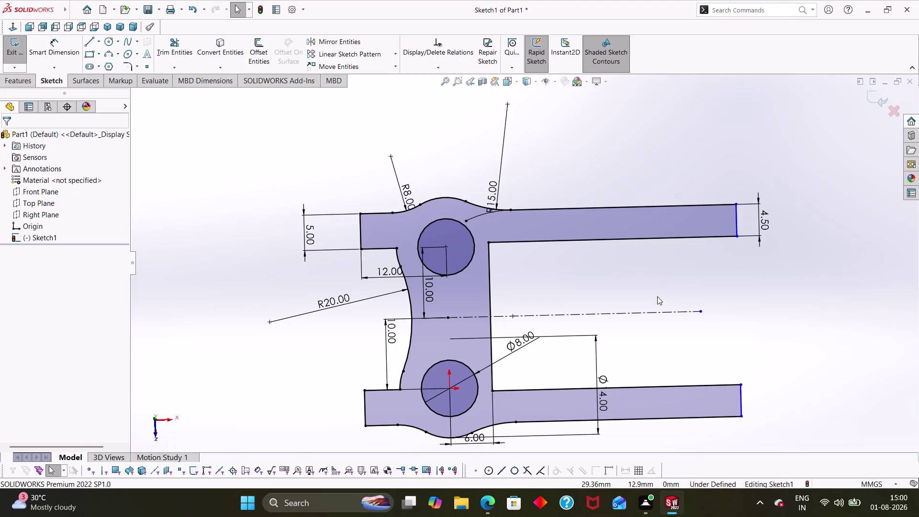
Delete the upper and lower R15 blending arcs, including the upper arc's dimension.
click(500, 210)
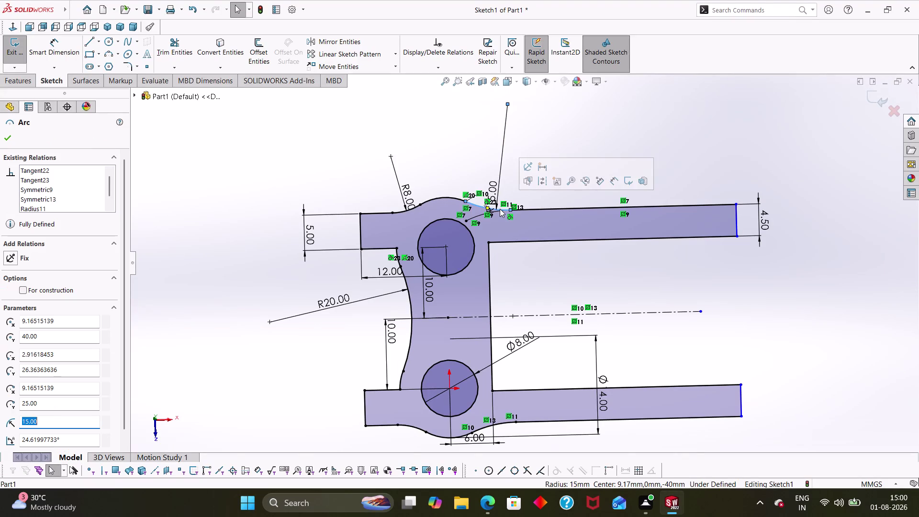
key(Delete)
click(399, 242)
click(404, 251)
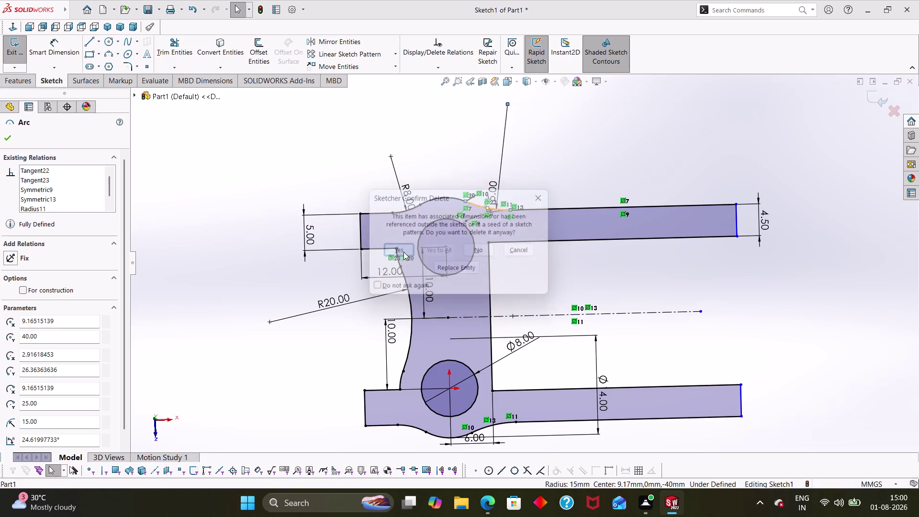
click(493, 423)
key(Delete)
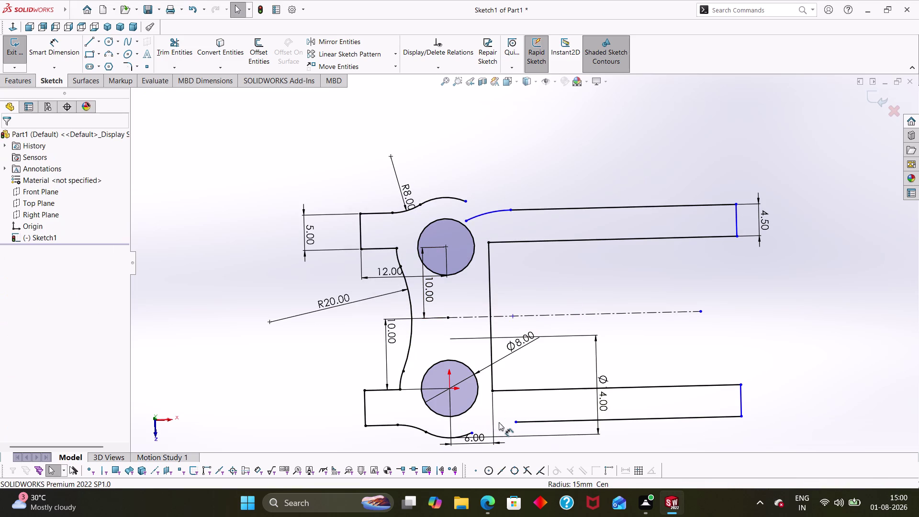
click(478, 216)
key(Delete)
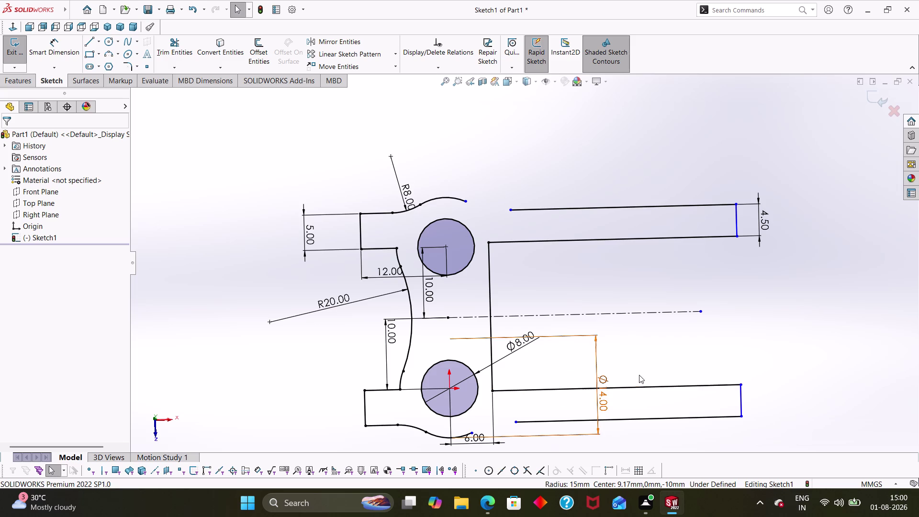
Dimension the arms' inner edges 16.00 apart and delete the conflicting 4.50 dimension.
right_drag(732, 373, 733, 271)
click(701, 384)
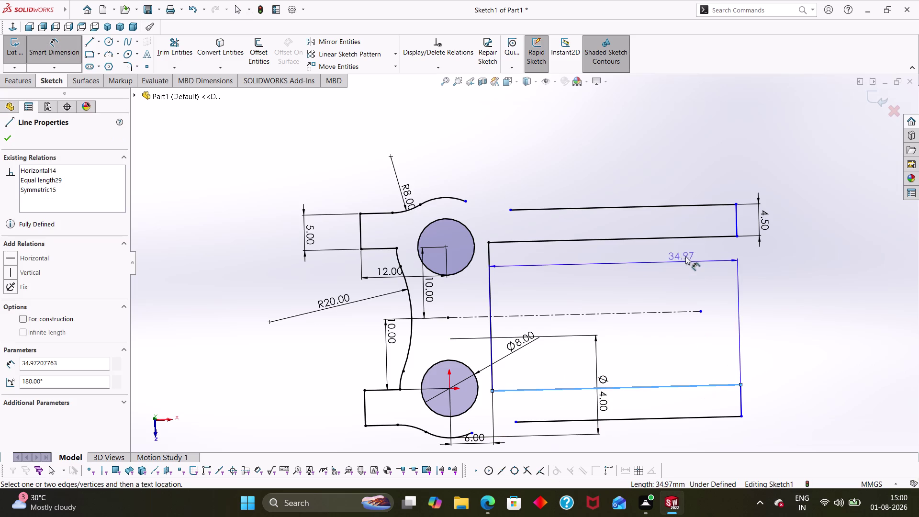
click(686, 236)
click(762, 301)
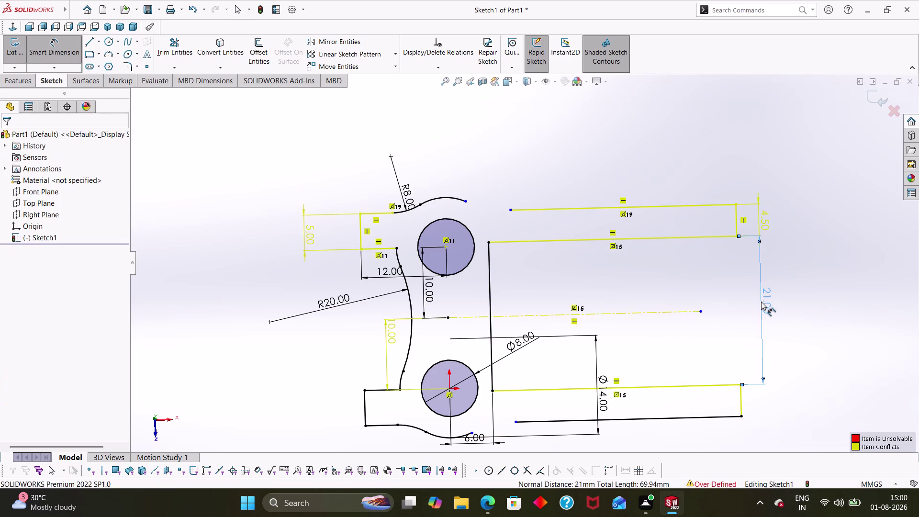
click(758, 219)
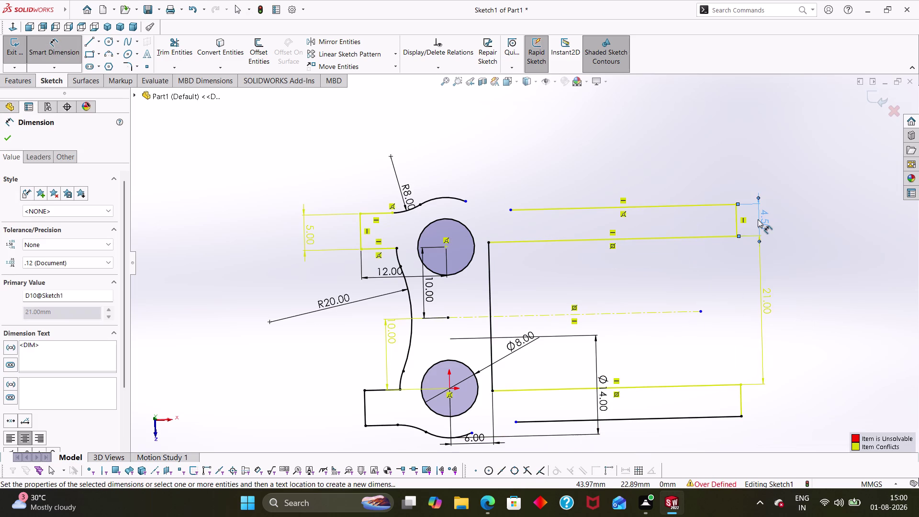
key(Delete)
double_click(768, 293)
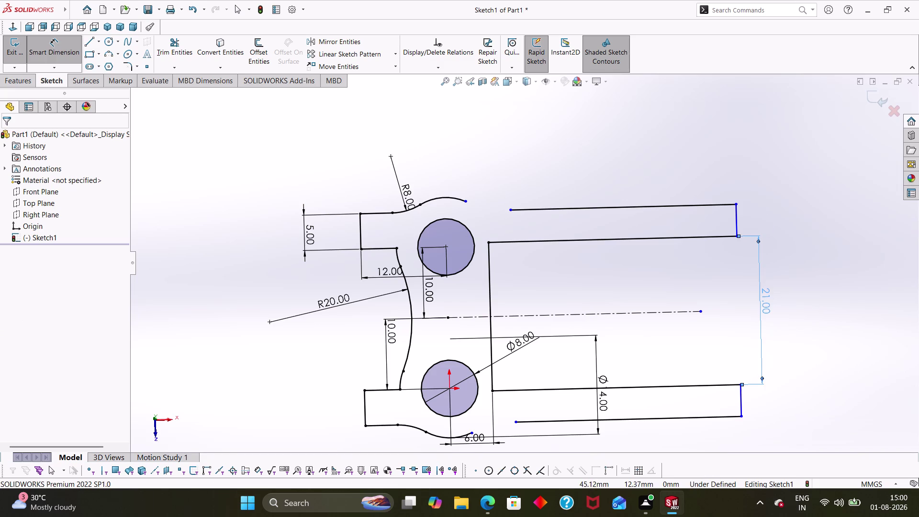
text(16)
key(Return)
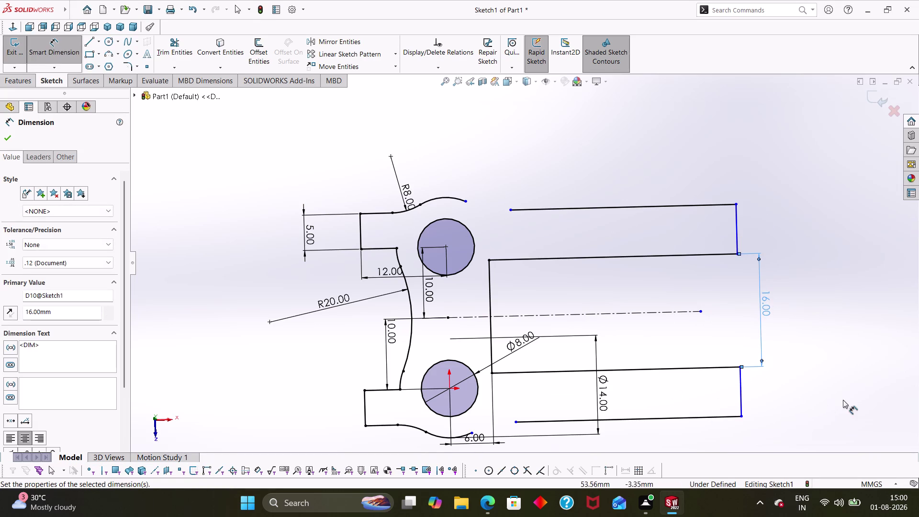
End dimensioning and select the upper arm's top edge.
click(850, 391)
drag(722, 204, 723, 217)
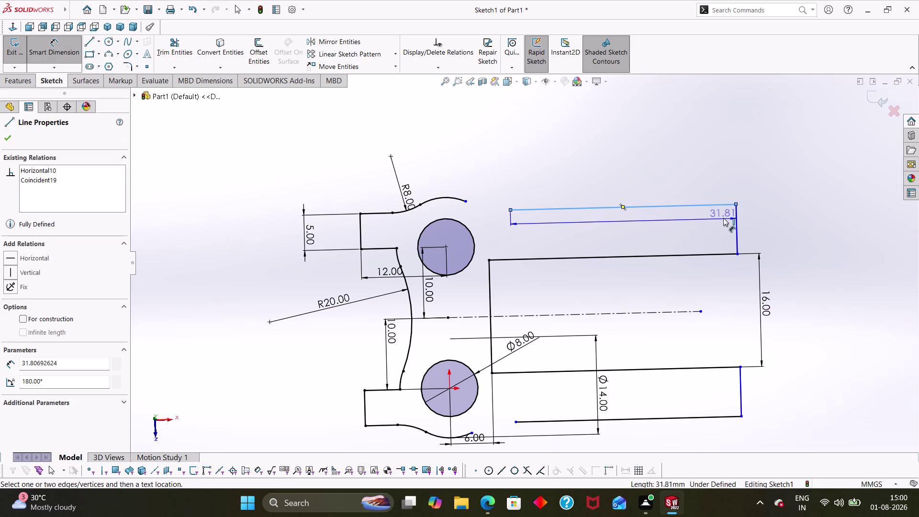
drag(723, 218, 723, 218)
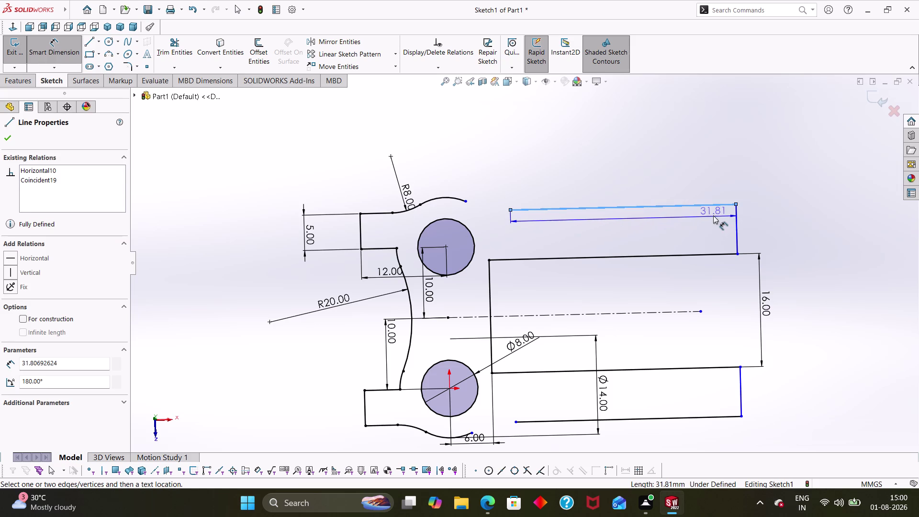
key(Escape)
key(Escape)
click(693, 206)
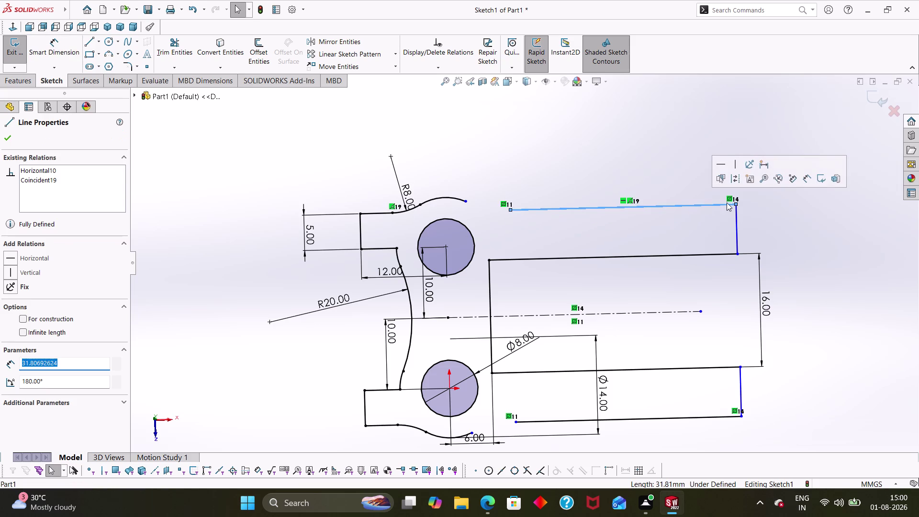
Delete the top edge's coincident relation and drag the edge down toward the arm.
click(629, 202)
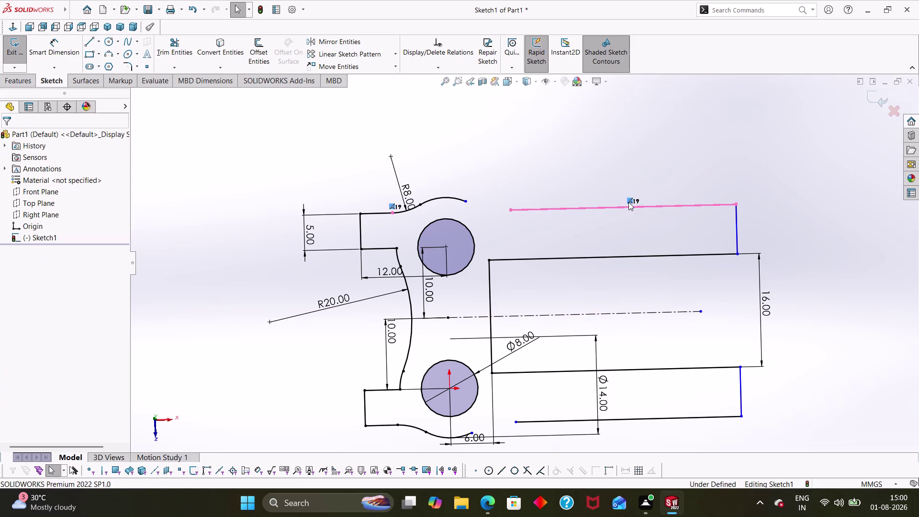
key(Delete)
drag(651, 207, 651, 222)
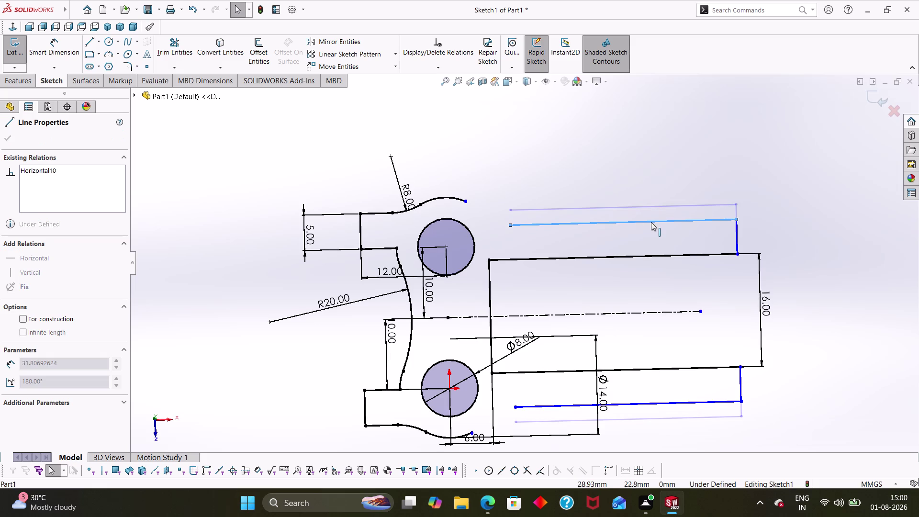
drag(651, 222, 652, 228)
Dimension the upper arm's thickness as 4.50 mm.
right_drag(806, 366, 795, 221)
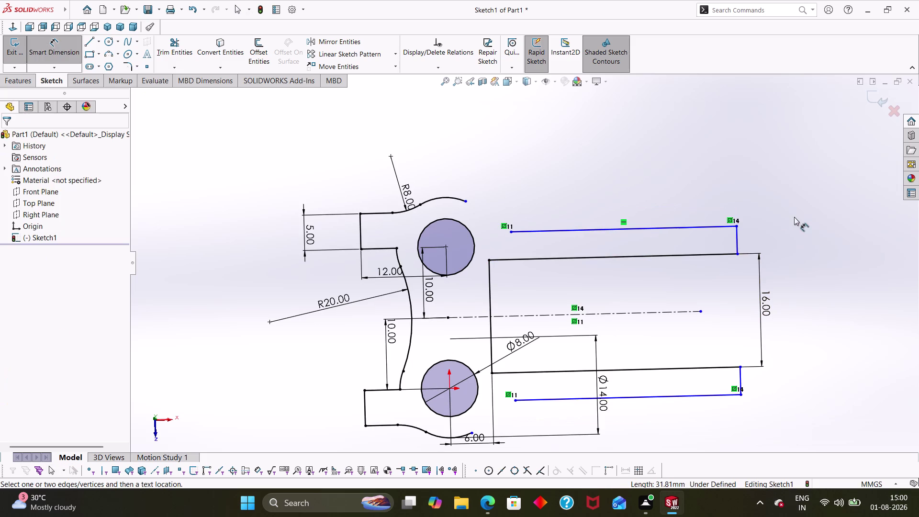
click(737, 243)
click(767, 233)
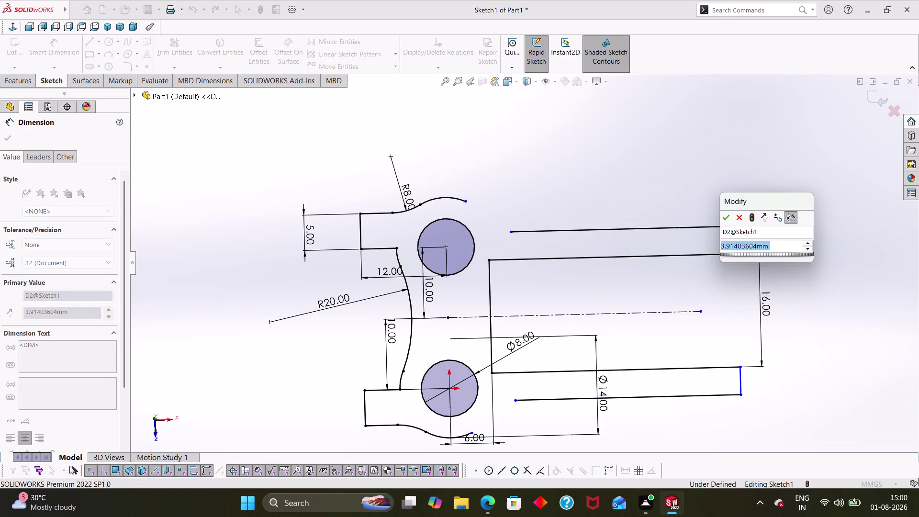
text(4.5)
key(Return)
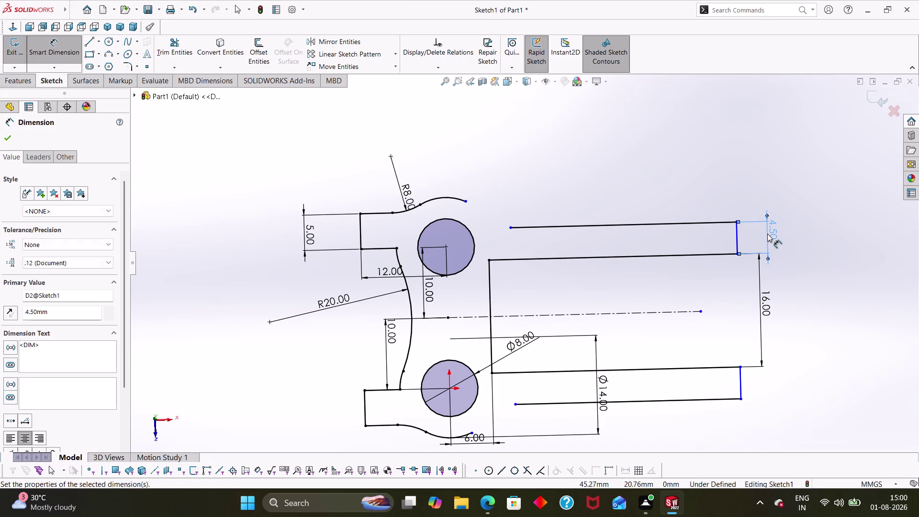
click(804, 278)
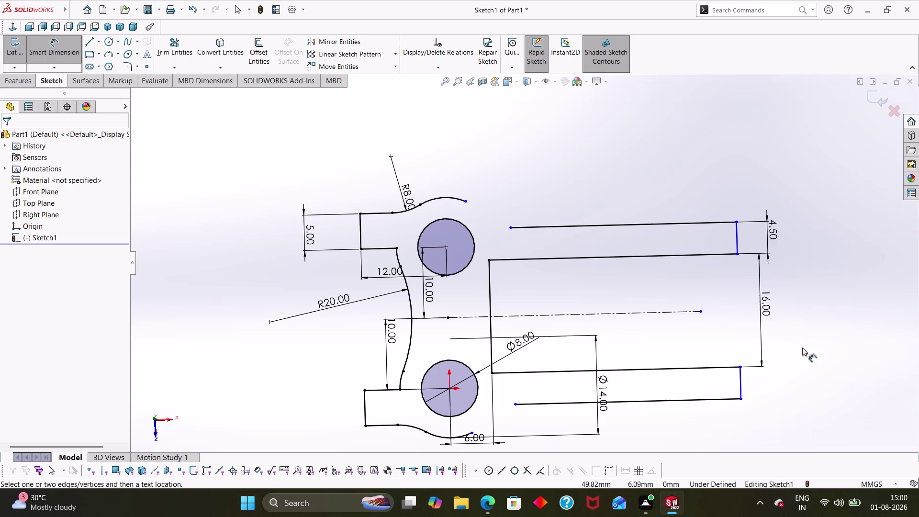
click(802, 352)
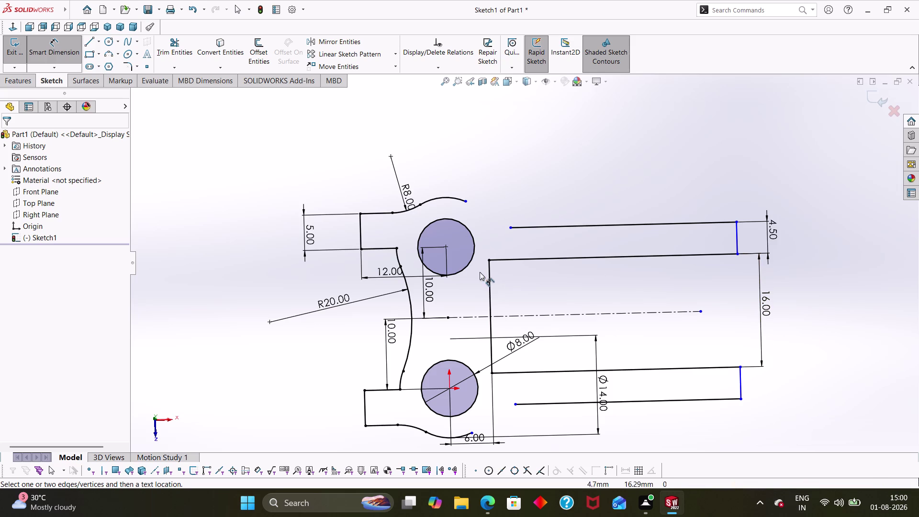
Draw a three-point arc from the hub's open end to the upper arm's top edge.
click(107, 52)
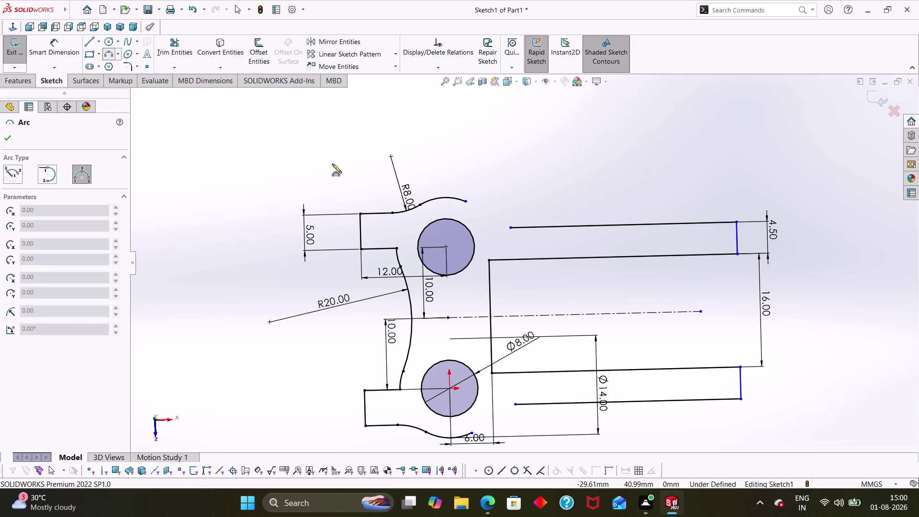
click(464, 203)
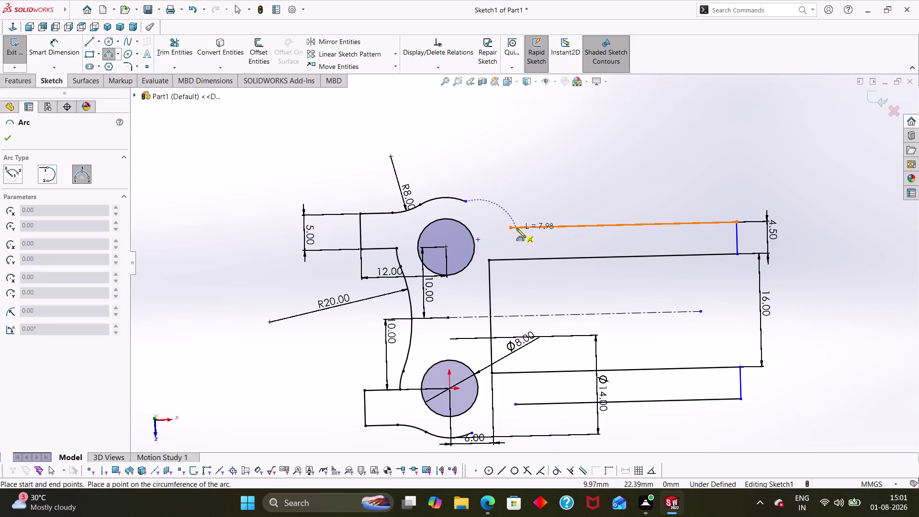
click(516, 228)
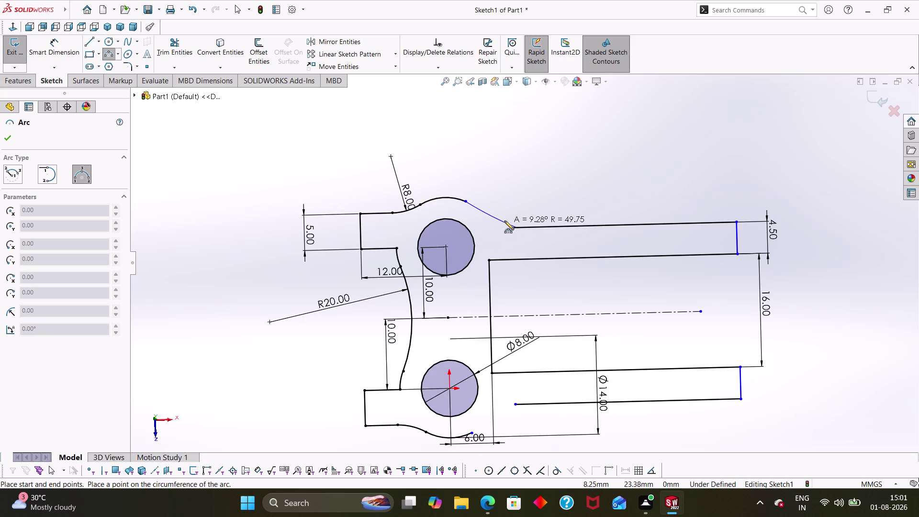
click(503, 225)
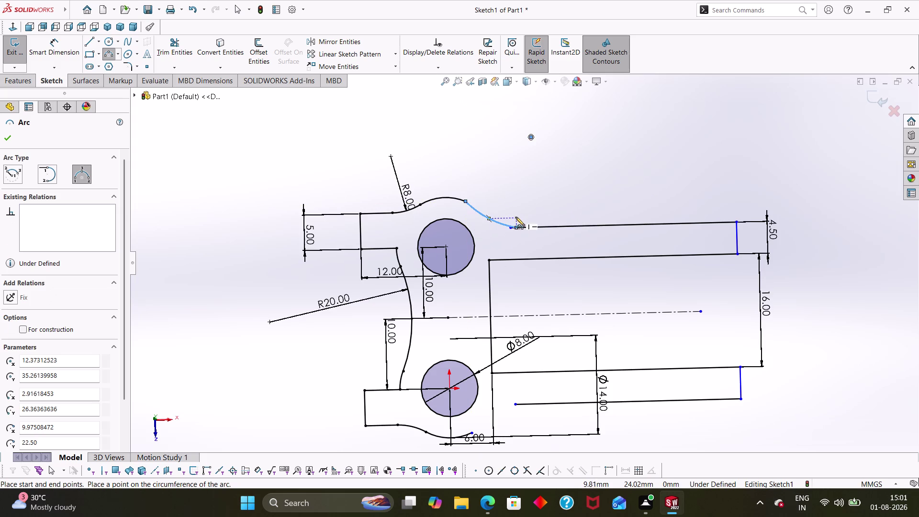
key(Escape)
key(Escape)
Make the new arc tangent to the upper arm's top edge.
click(503, 223)
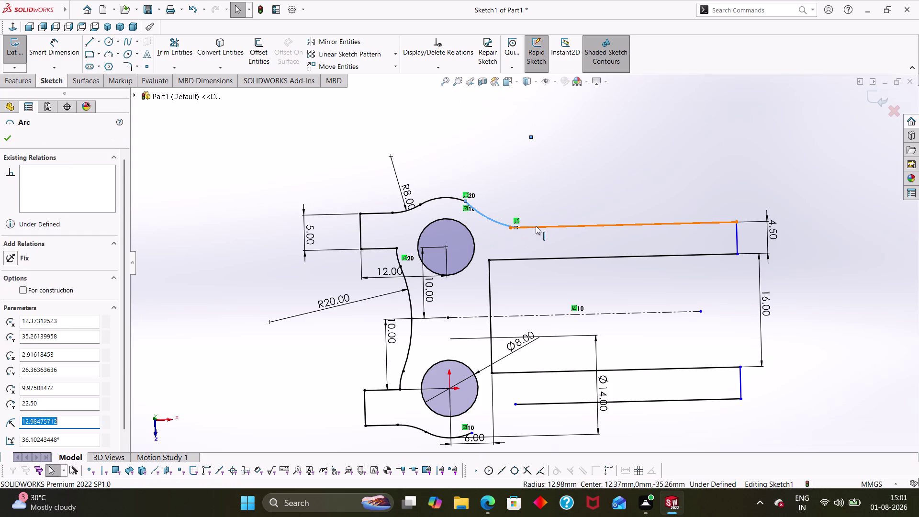
click(536, 225)
click(13, 306)
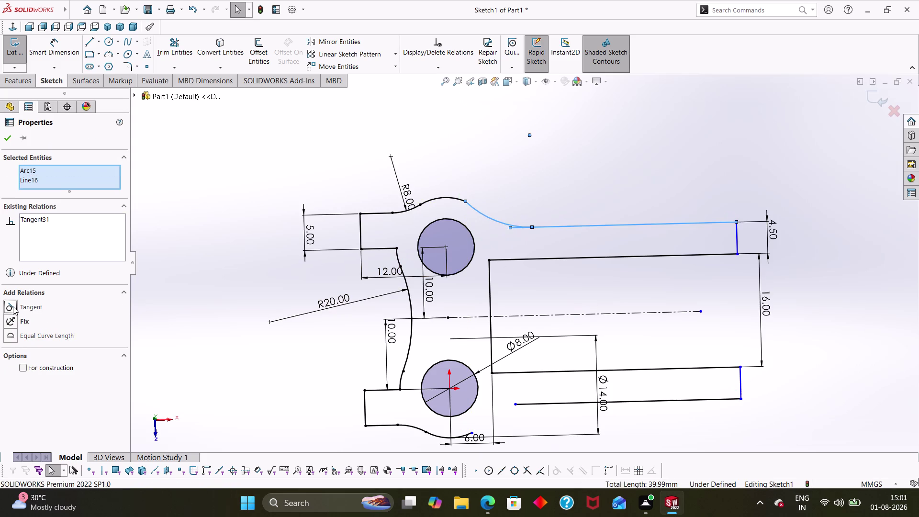
click(360, 175)
right_drag(551, 212, 567, 112)
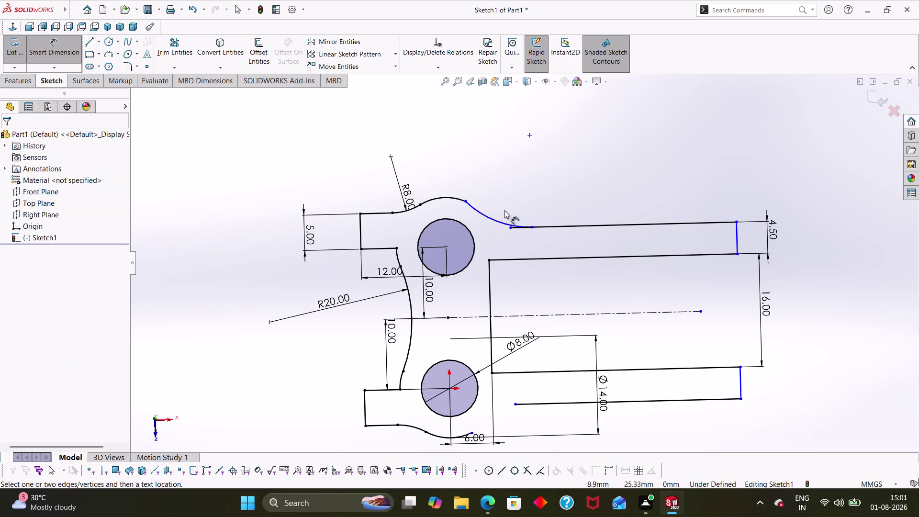
Give the new blend arc a 15 mm radius.
click(498, 220)
click(519, 191)
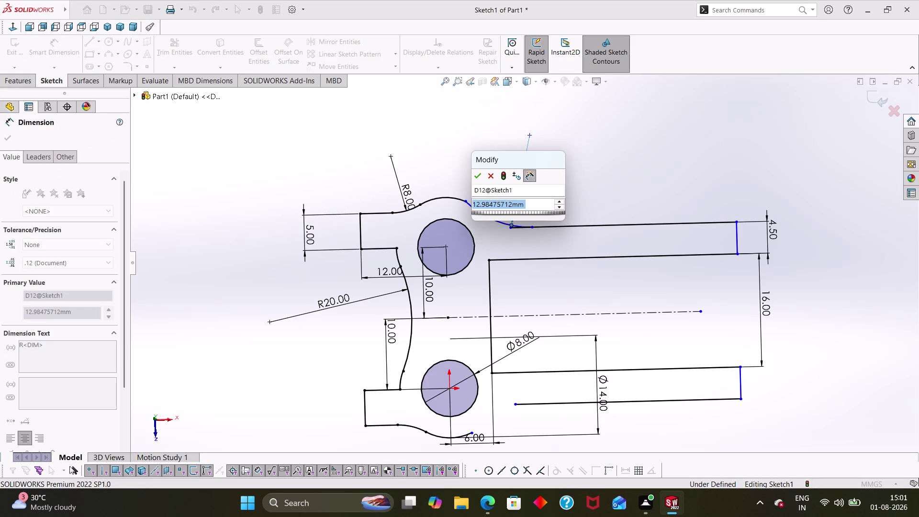
text(15)
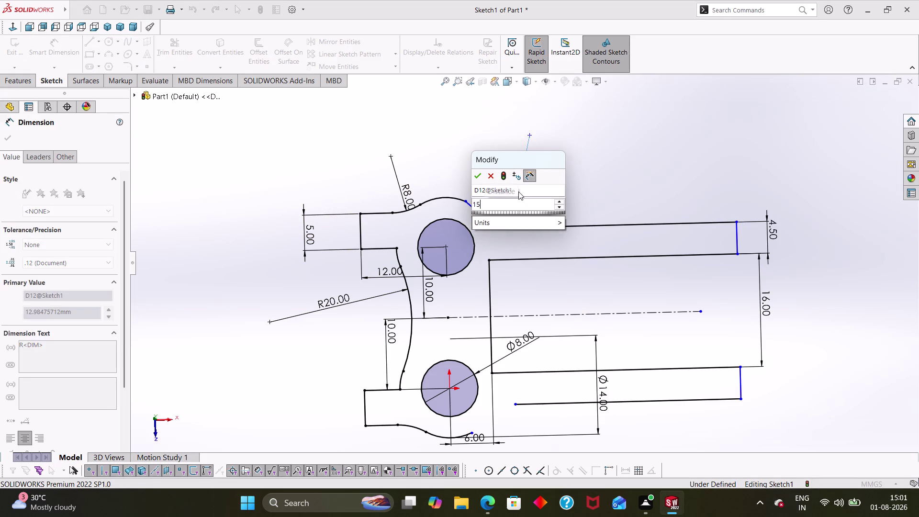
key(Return)
click(535, 193)
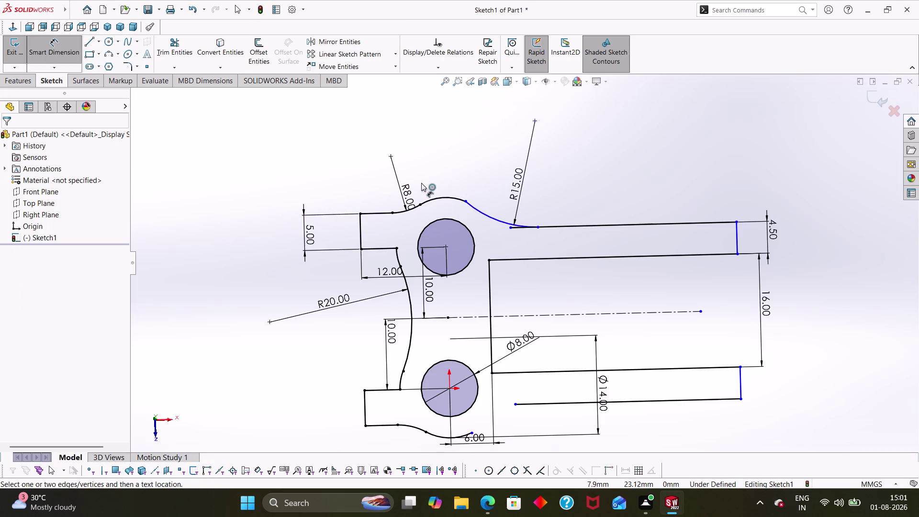
Make the R15 blend arc tangent to the R8 hub arc.
click(468, 203)
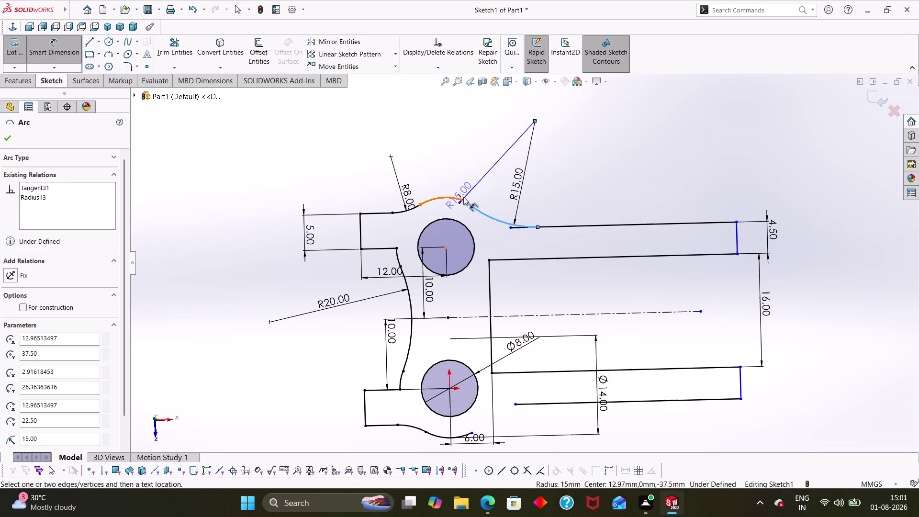
key(Escape)
key(Escape)
key(Escape)
key(Escape)
click(475, 209)
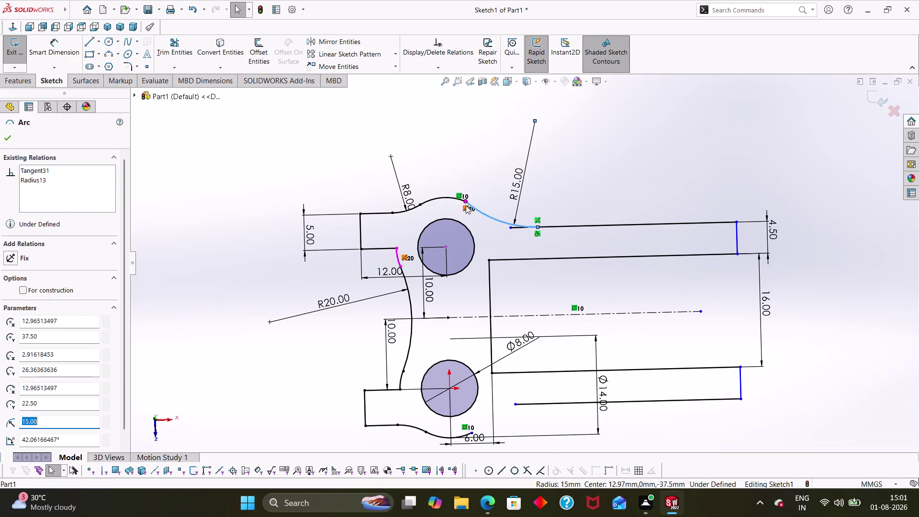
click(451, 197)
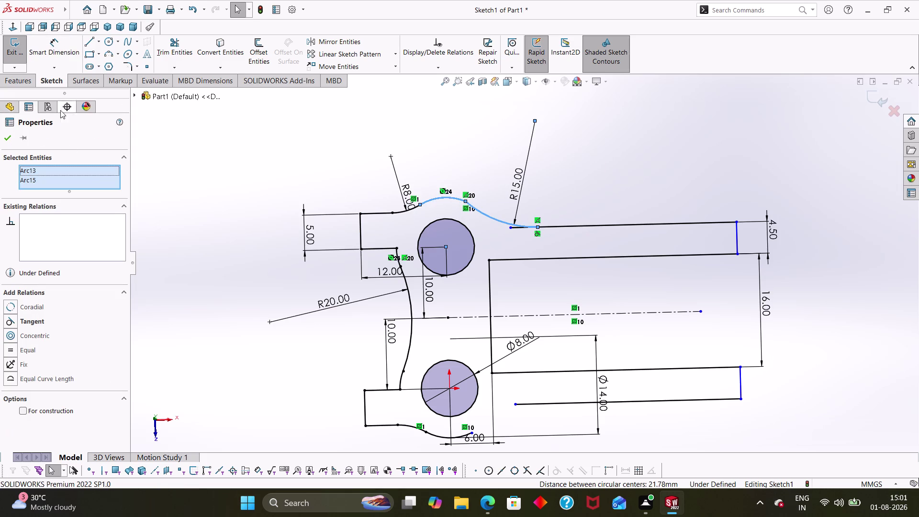
click(13, 318)
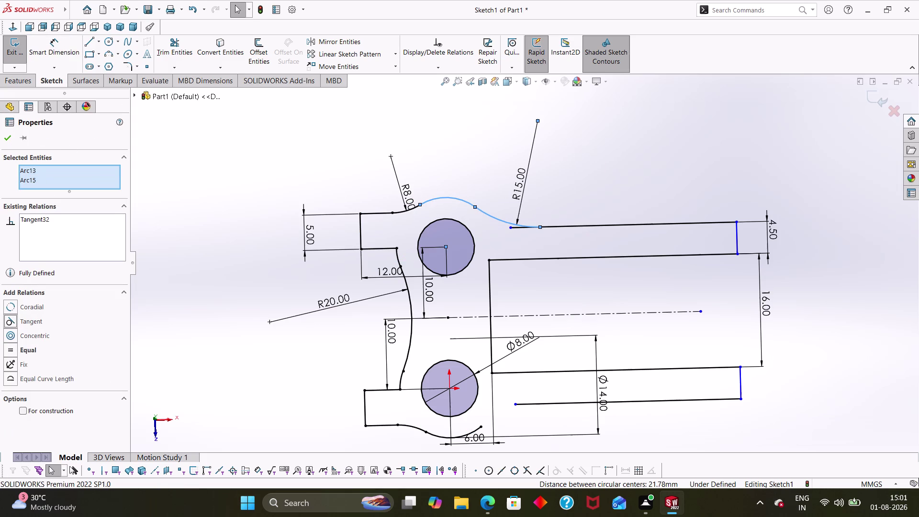
click(4, 140)
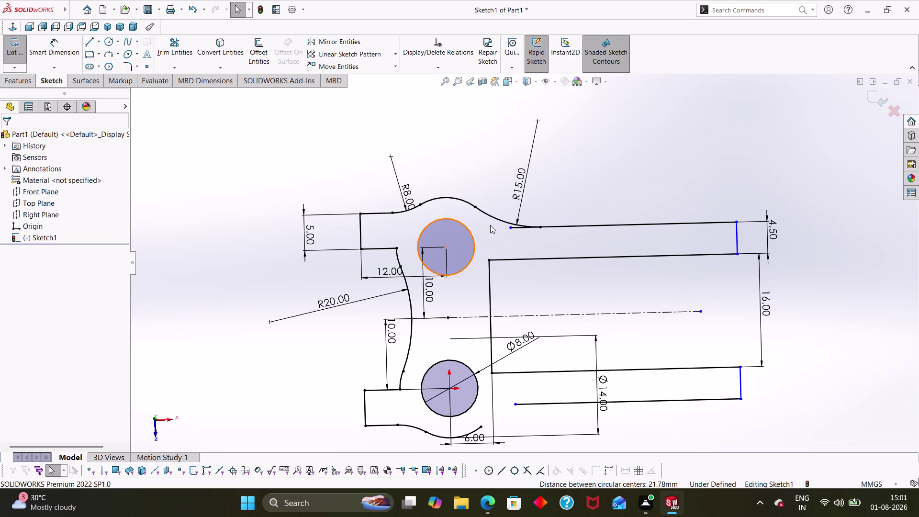
Start Trim Entities, then exit without trimming anything.
click(185, 51)
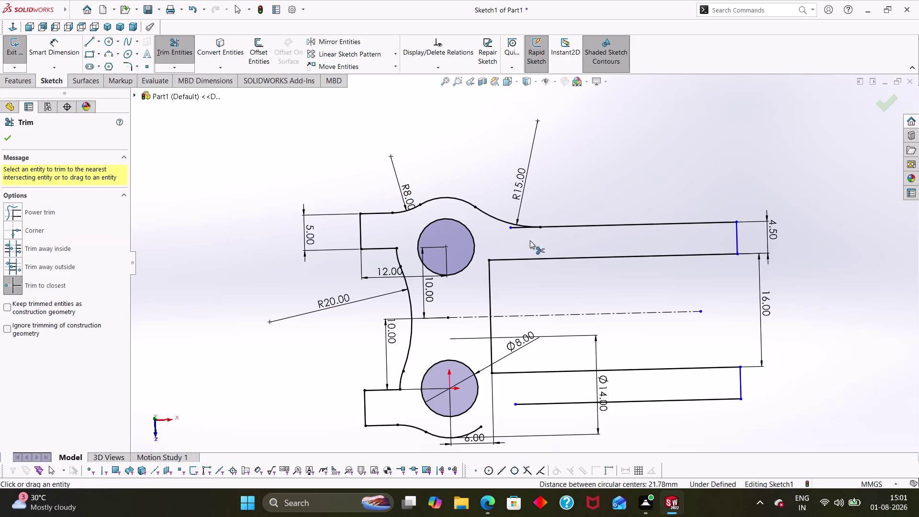
click(516, 229)
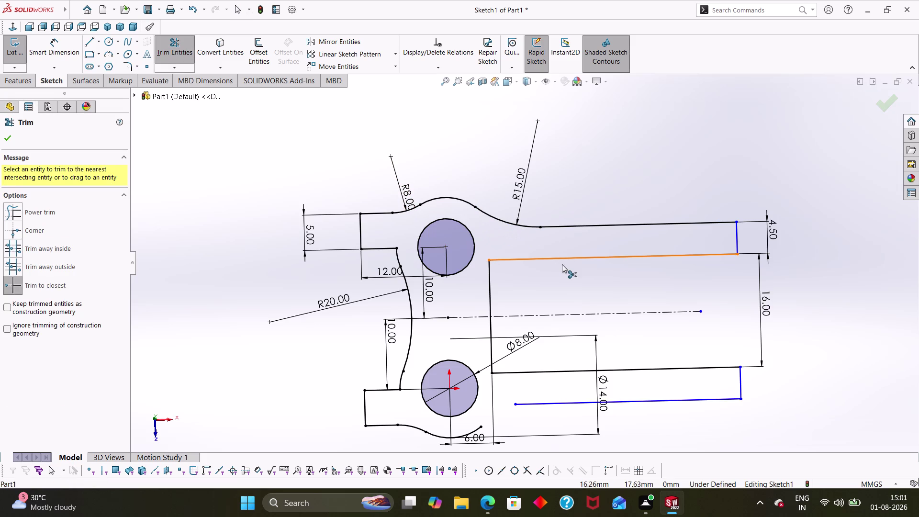
key(Escape)
key(Escape)
key(Escape)
key(Escape)
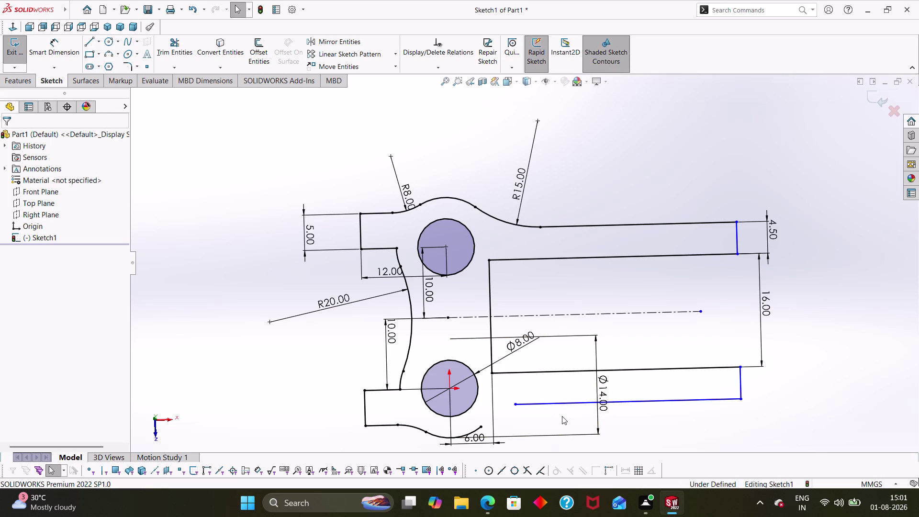
Select the R15 blend arc, arm edge and centerline, then back out of the stray mirrored arc.
click(558, 225)
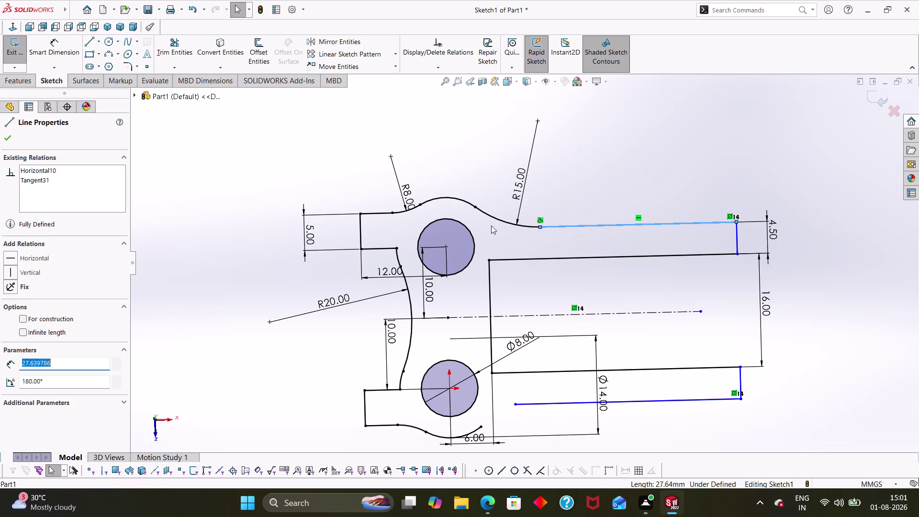
click(496, 217)
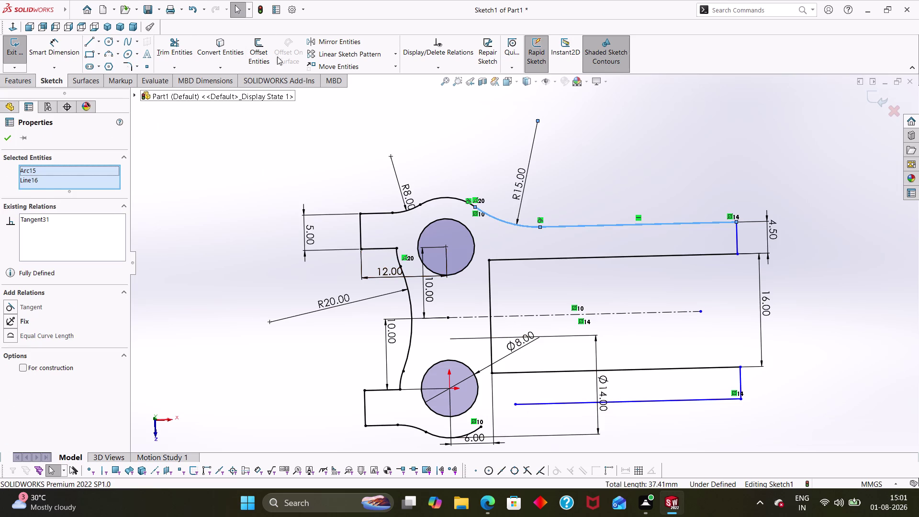
click(325, 42)
click(570, 315)
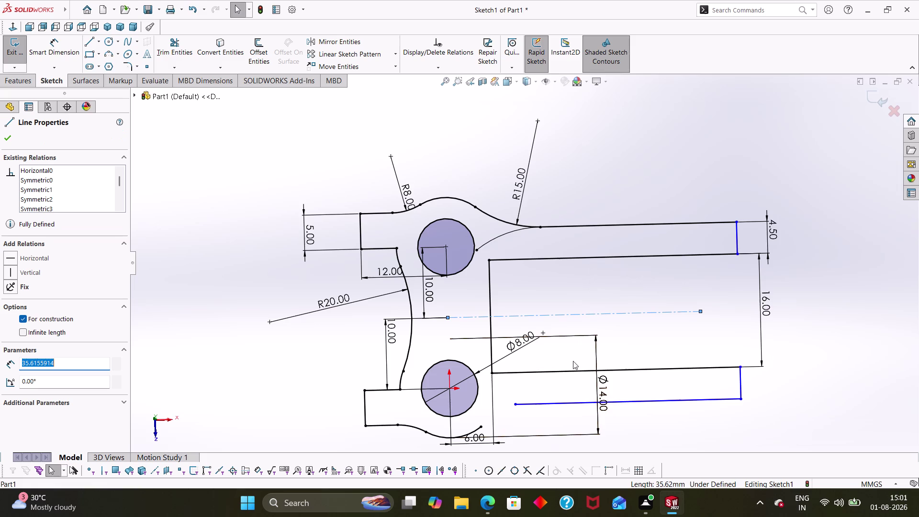
click(518, 223)
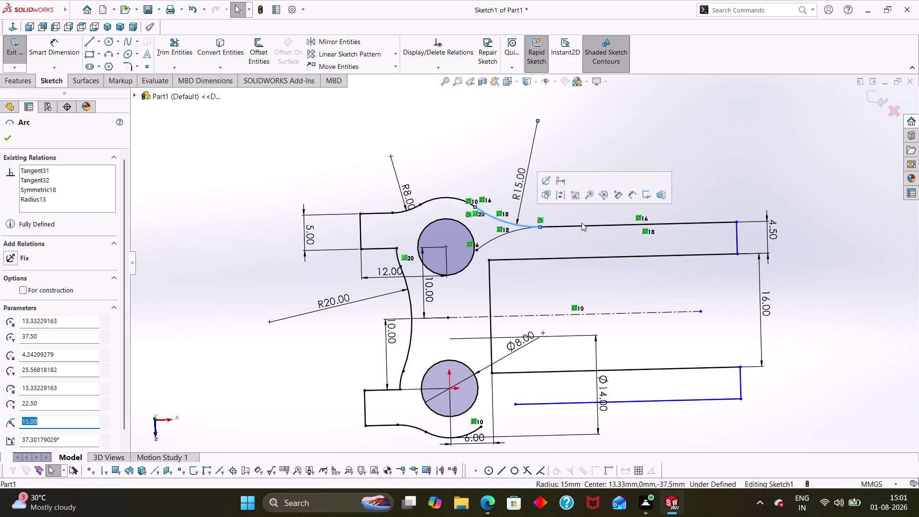
click(583, 227)
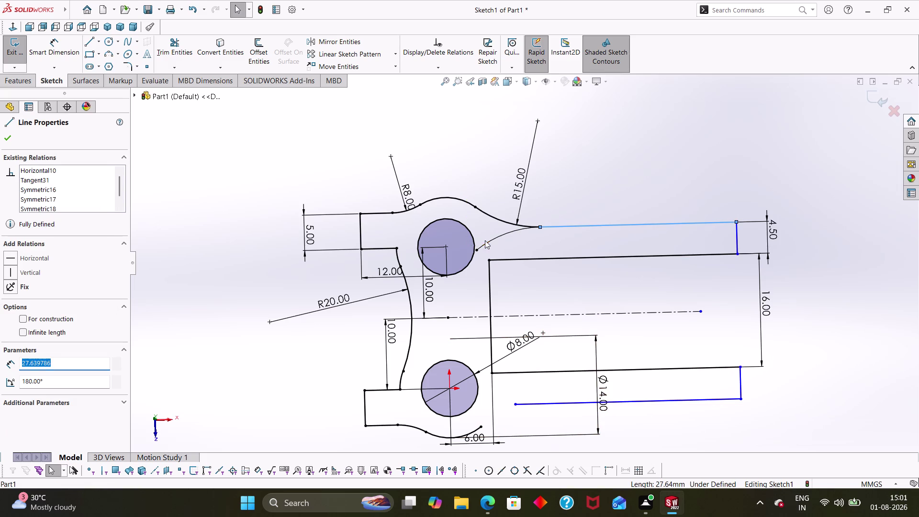
click(488, 244)
key(Delete)
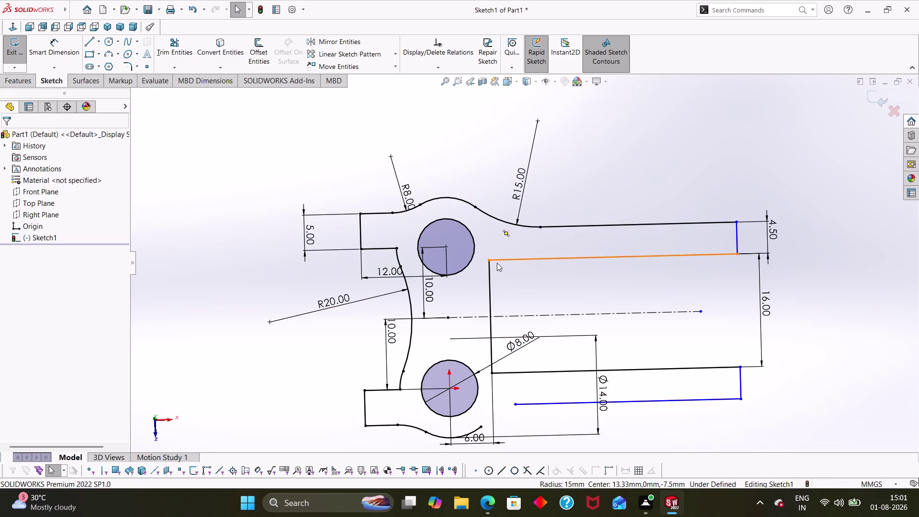
key(Escape)
Reselect the R15 blend arc and close the Help window opened by F1.
click(502, 221)
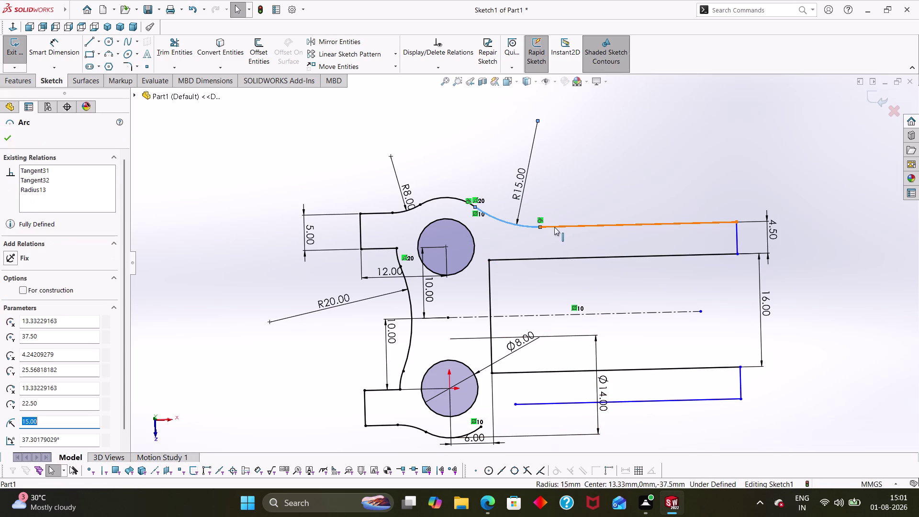
click(556, 225)
click(364, 43)
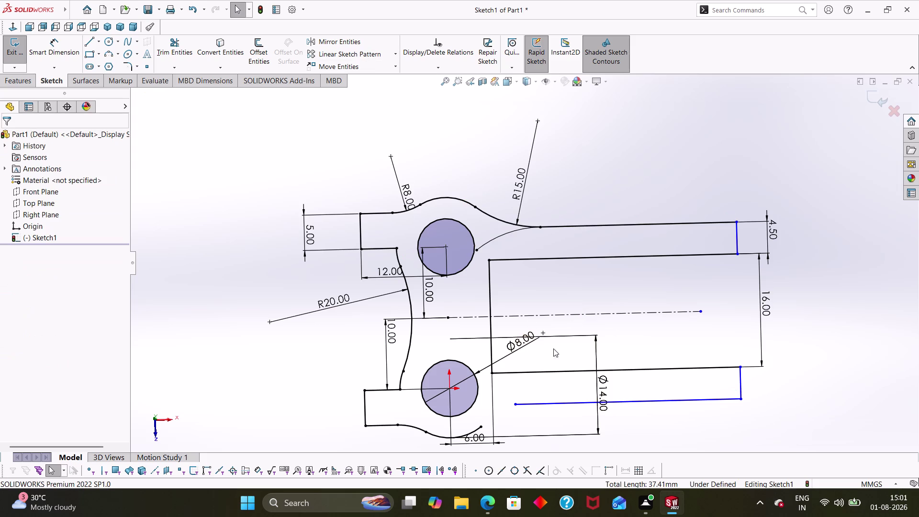
click(495, 219)
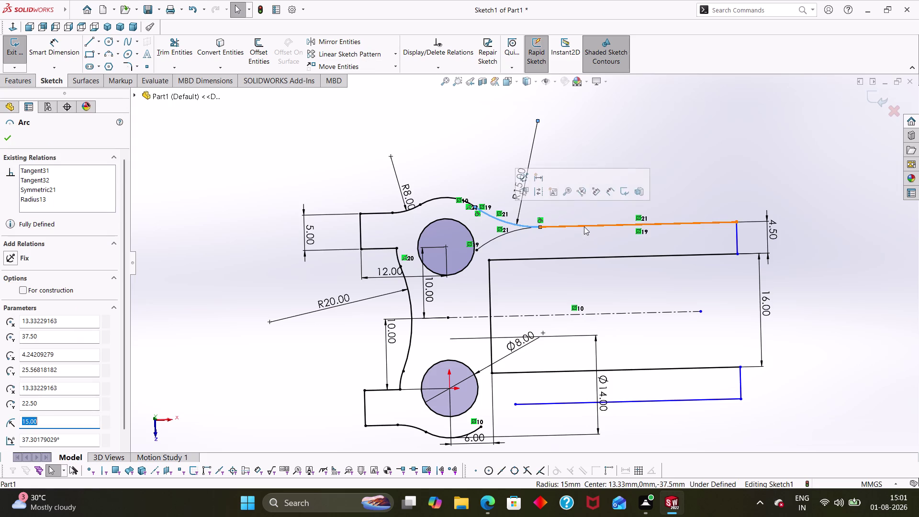
click(584, 226)
click(511, 219)
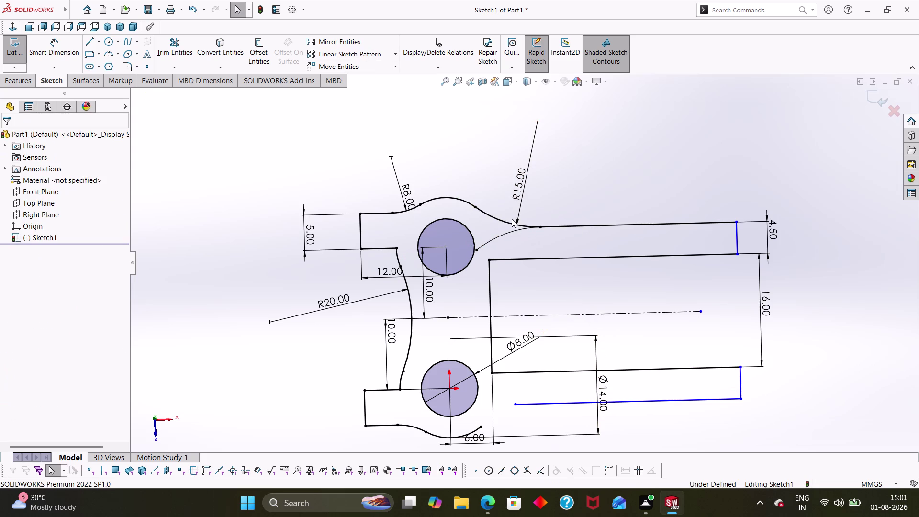
click(512, 222)
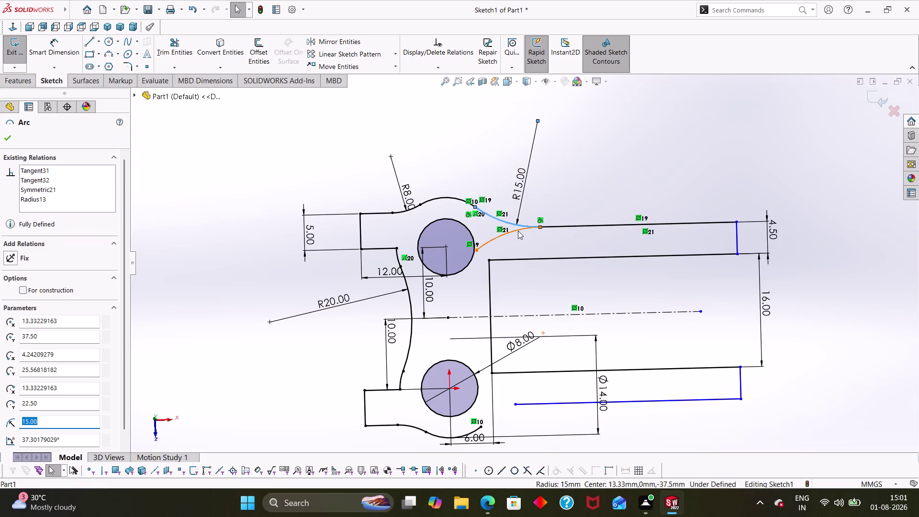
key(F1)
key(Escape)
key(Escape)
key(Escape)
click(911, 11)
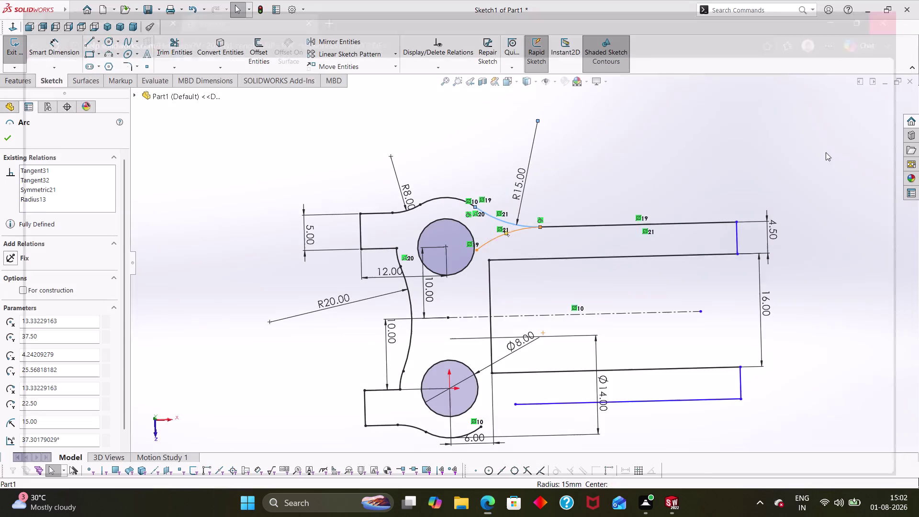
Delete the stray mirrored arc, then start Mirror Entities with the R15 blend arc selected.
click(504, 232)
key(Delete)
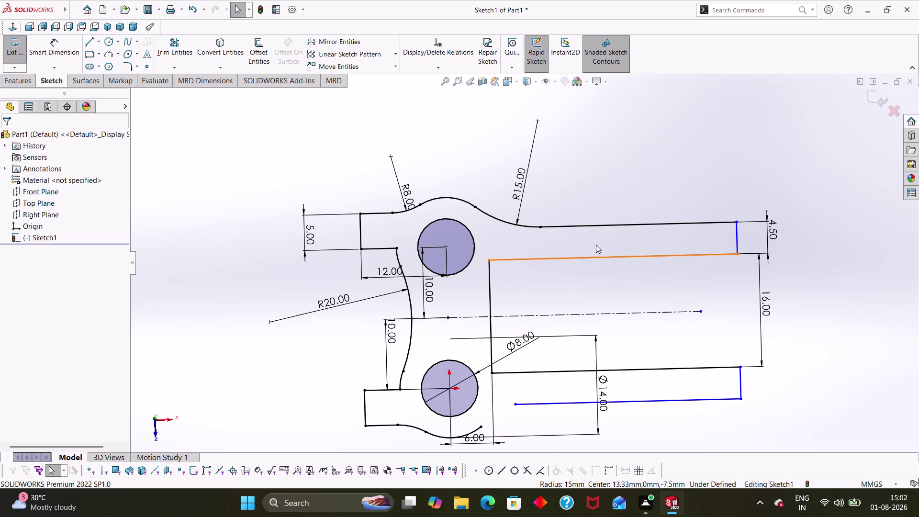
click(596, 226)
click(528, 225)
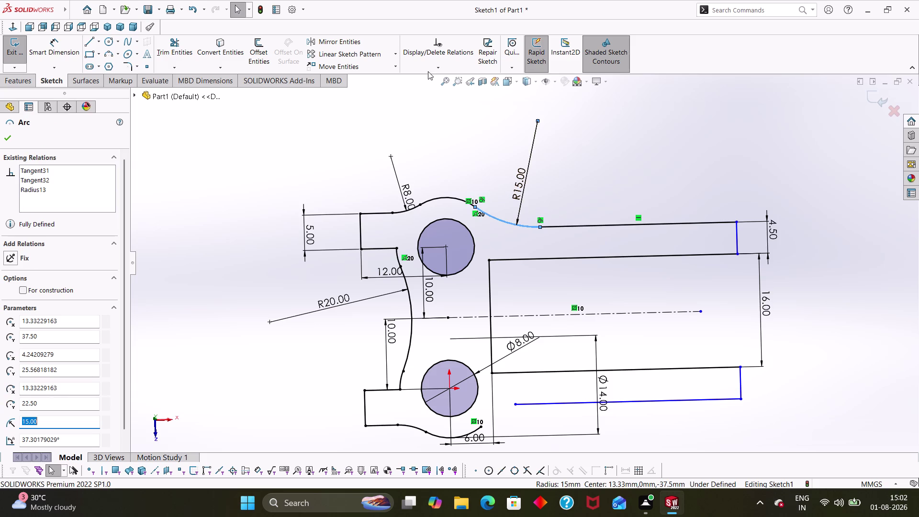
click(334, 43)
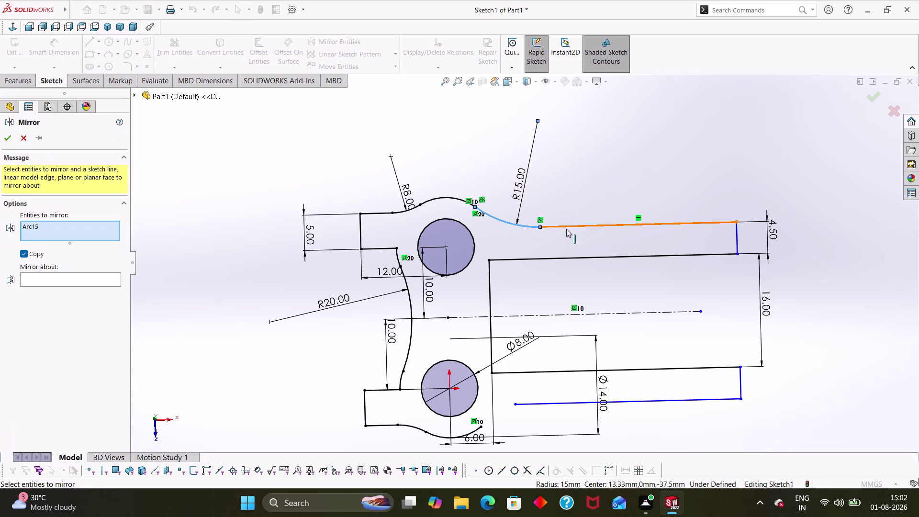
Mirror the R15 blend arc and arm edge about the horizontal centerline onto the lower arm.
click(566, 228)
click(97, 293)
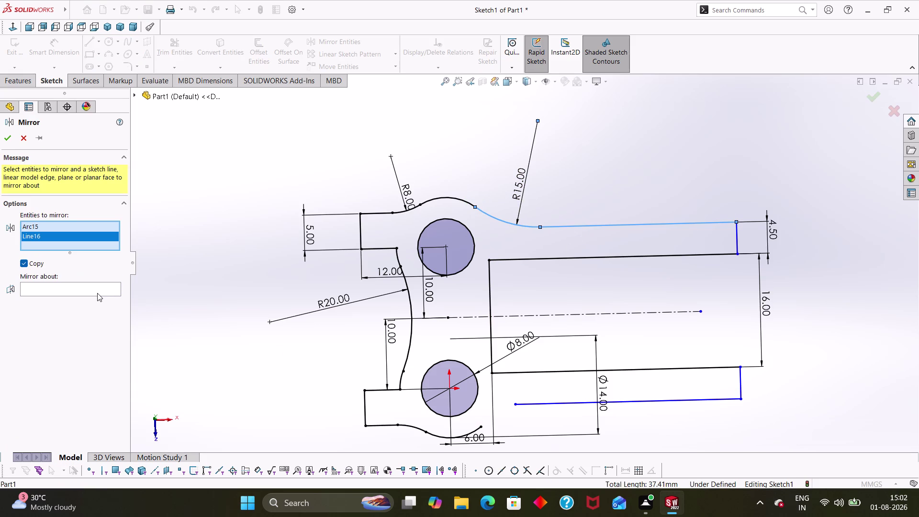
click(97, 292)
click(69, 288)
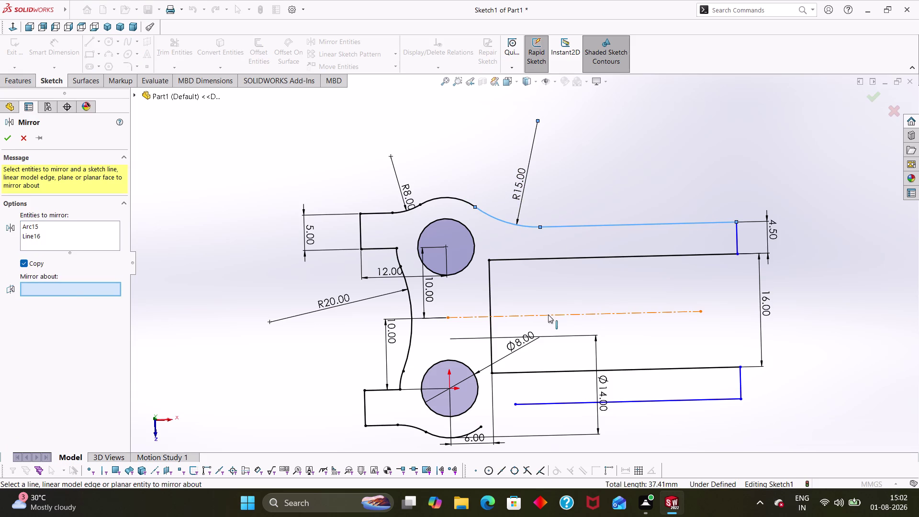
click(548, 314)
click(9, 139)
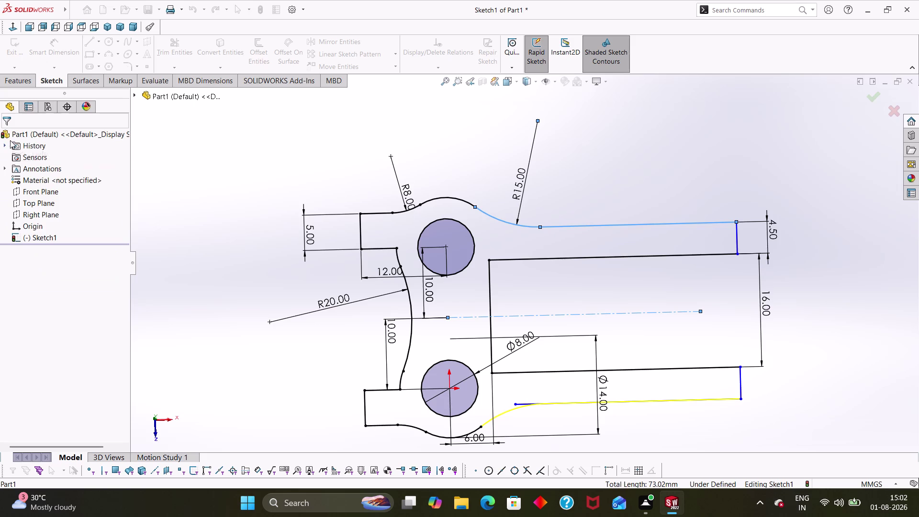
Trim the stray line piece under the lower arm, then select the upper arm's end line.
scroll(down, 3)
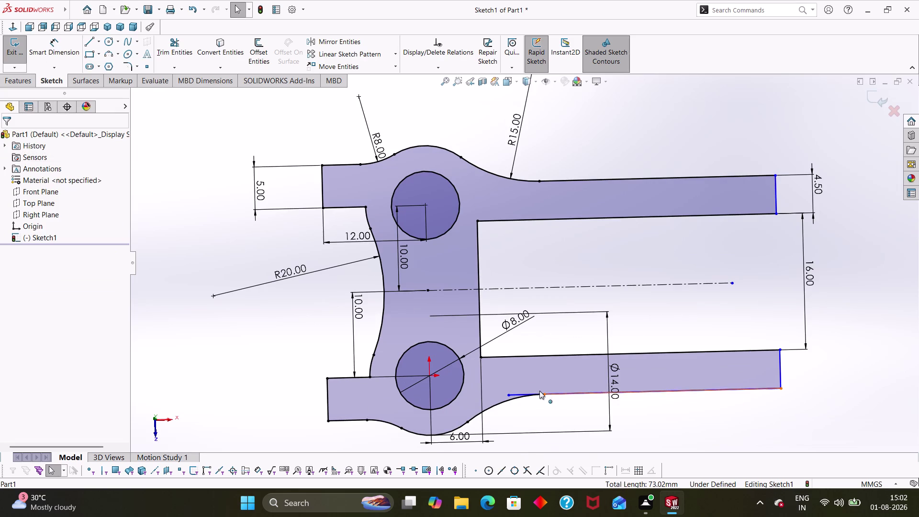
click(188, 58)
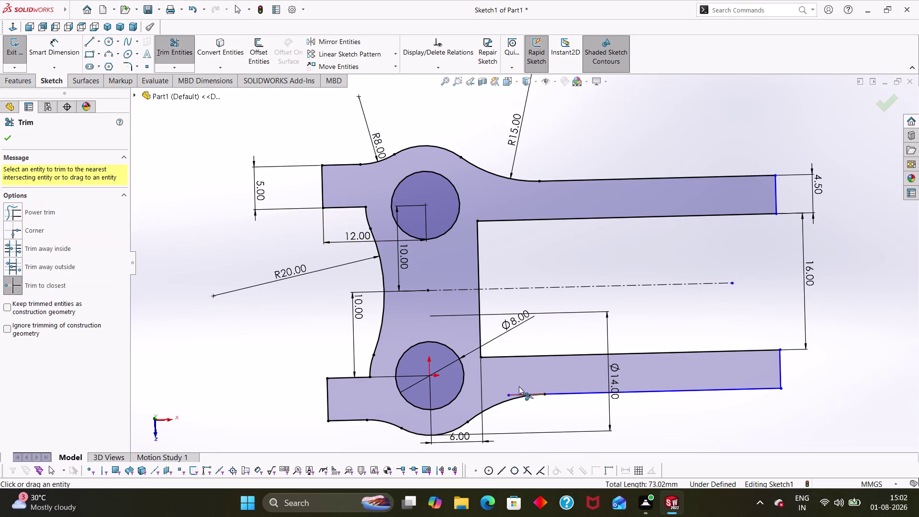
click(519, 393)
key(Escape)
key(Escape)
key(Escape)
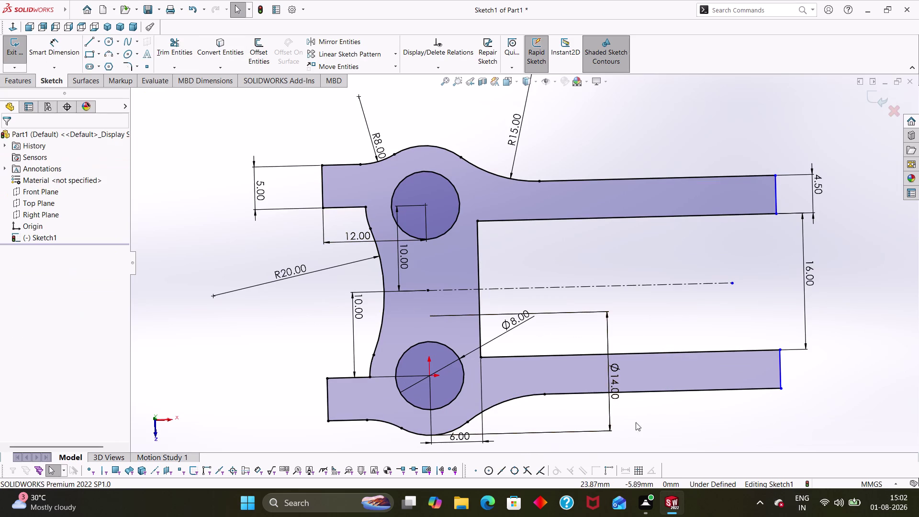
click(781, 371)
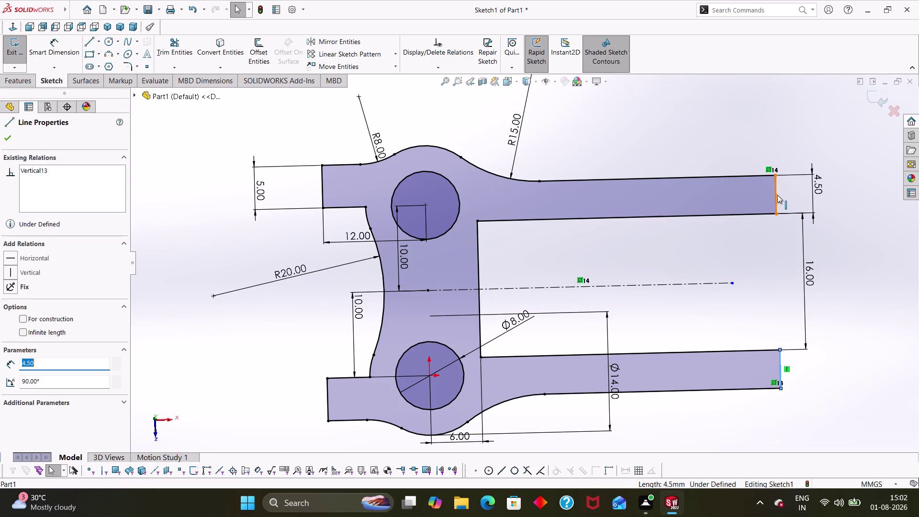
Make the two arm end lines equal in length.
click(777, 194)
click(17, 380)
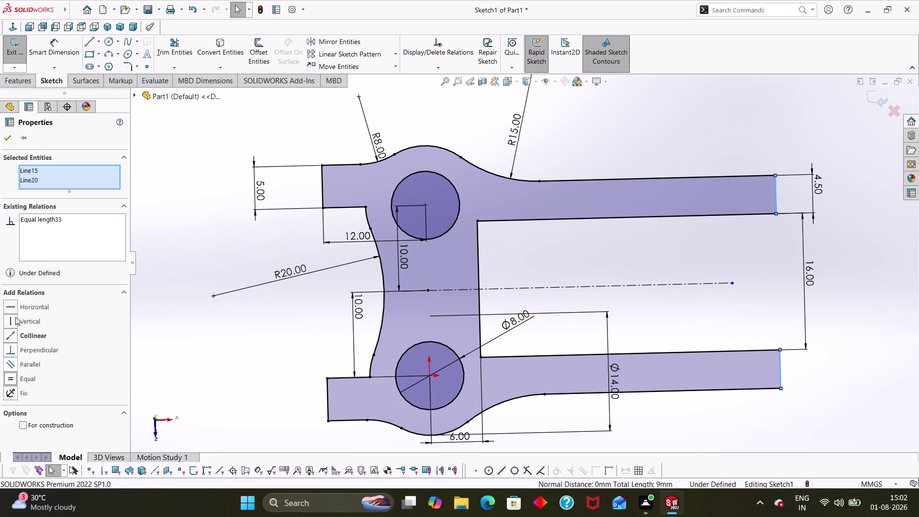
click(7, 142)
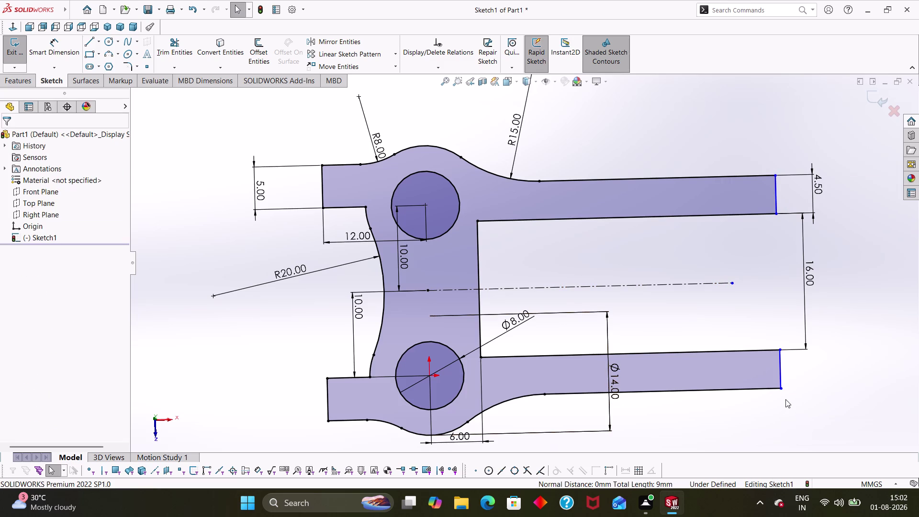
click(780, 381)
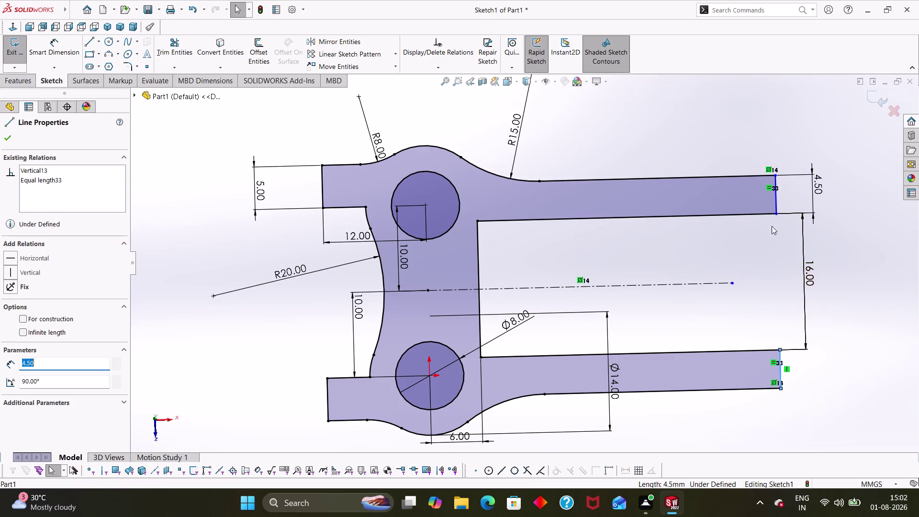
click(775, 214)
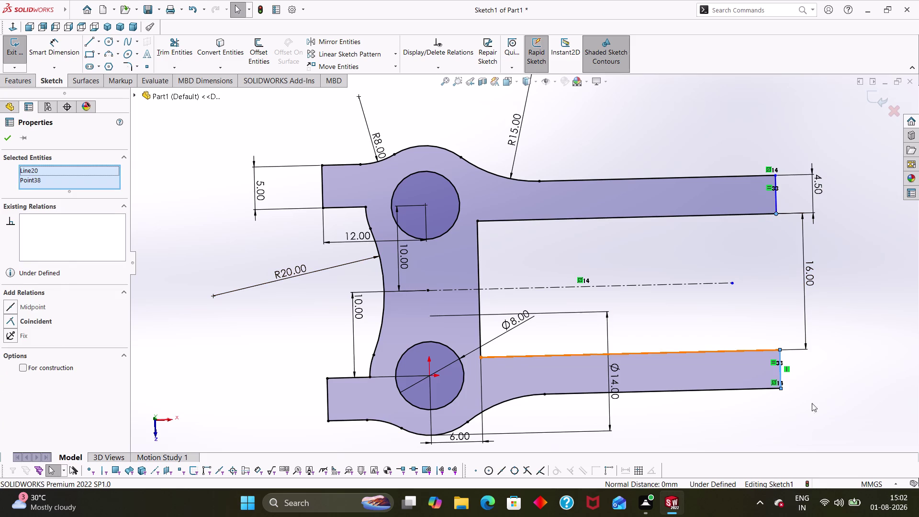
click(839, 381)
key(Escape)
key(Escape)
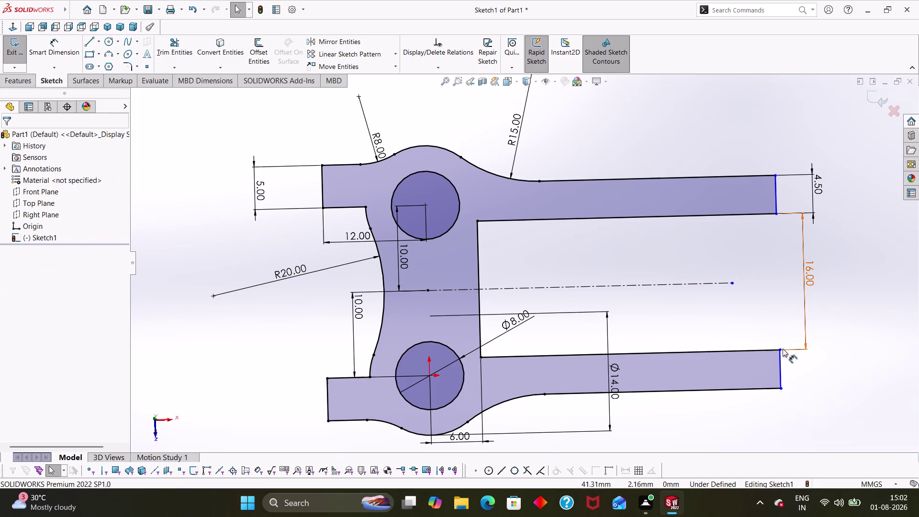
Add a Vertical relation between the two arm end corner points.
click(779, 351)
click(778, 213)
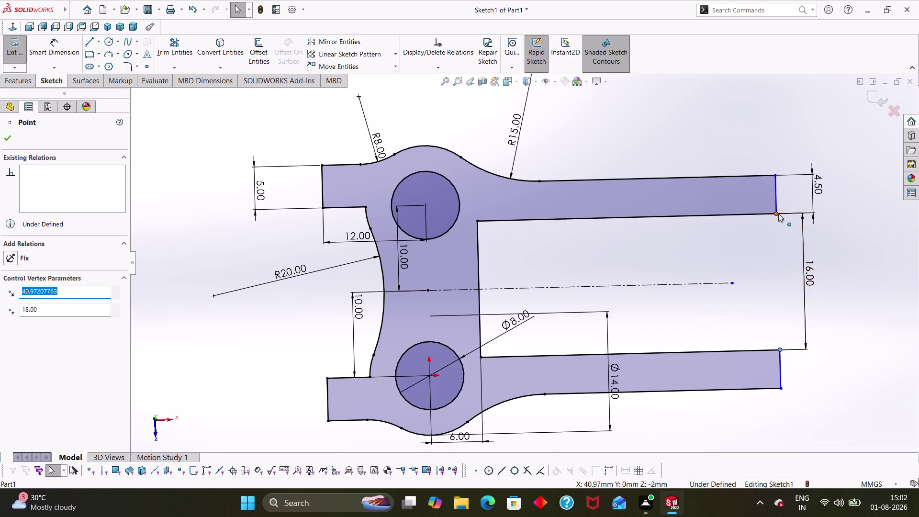
click(8, 319)
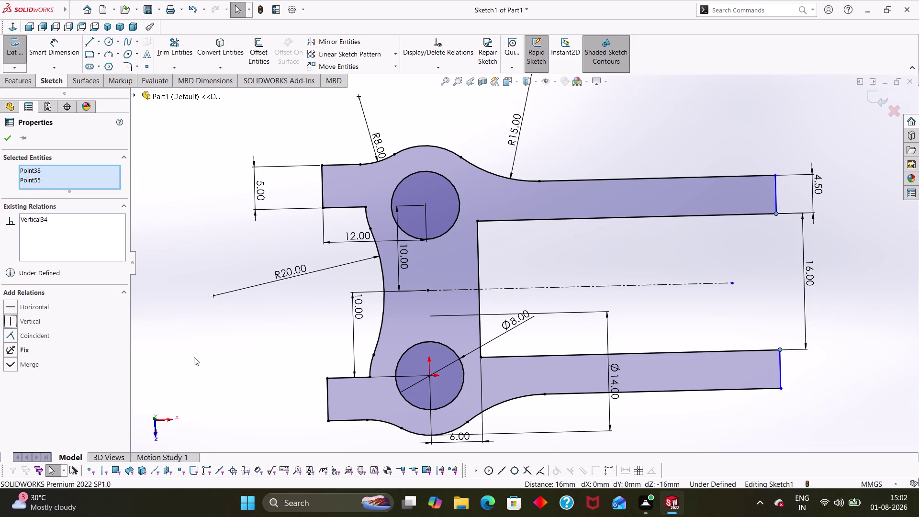
click(194, 356)
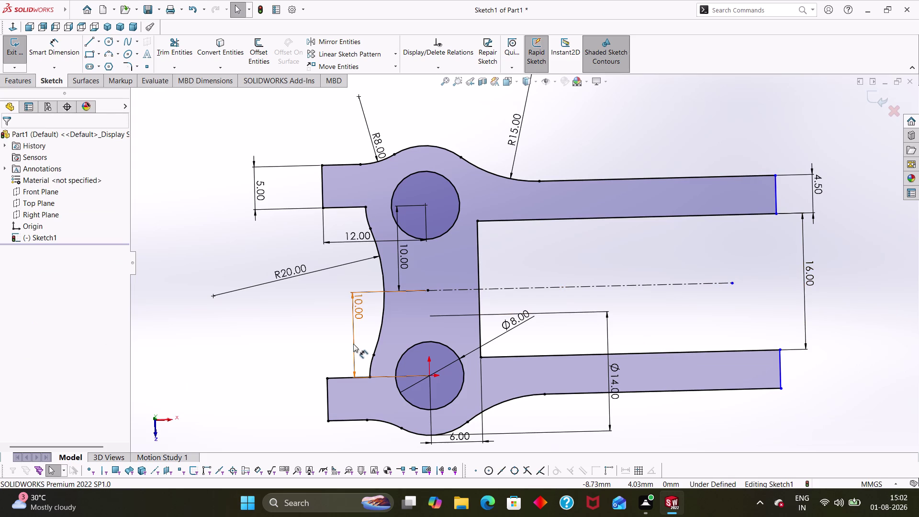
click(134, 68)
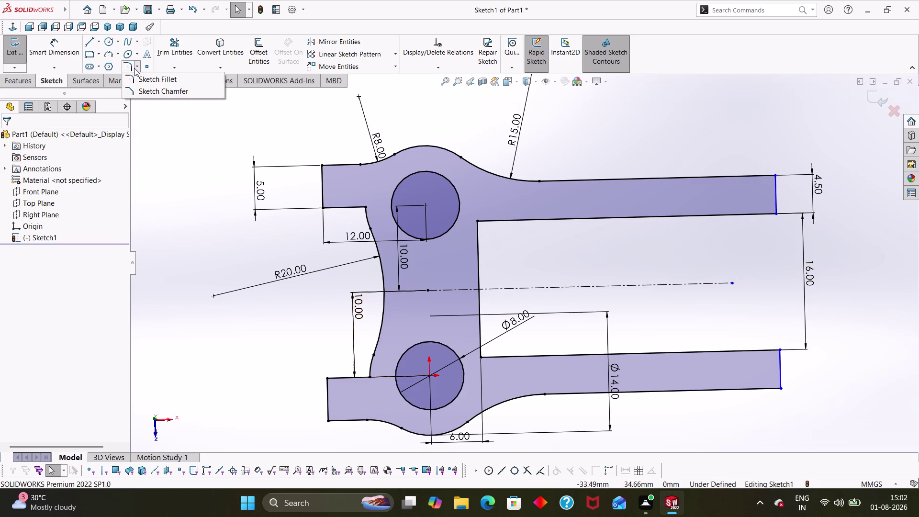
click(126, 66)
click(519, 221)
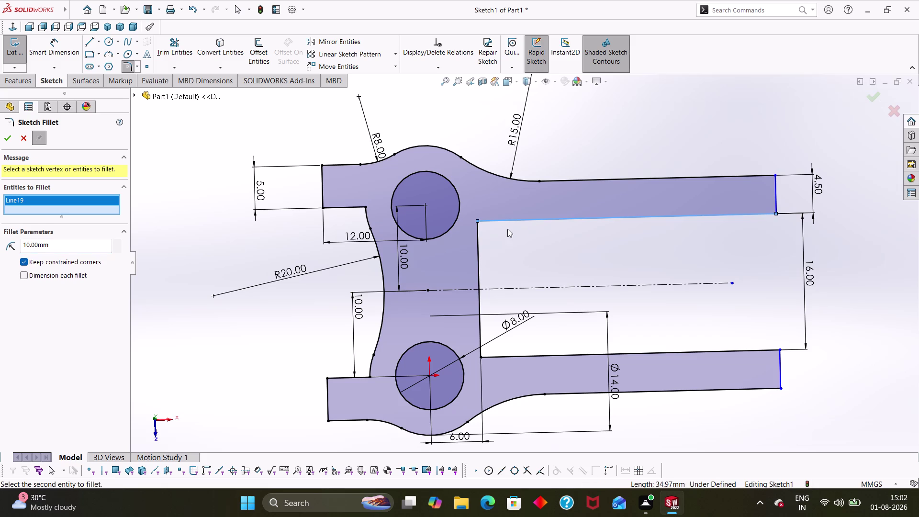
click(478, 239)
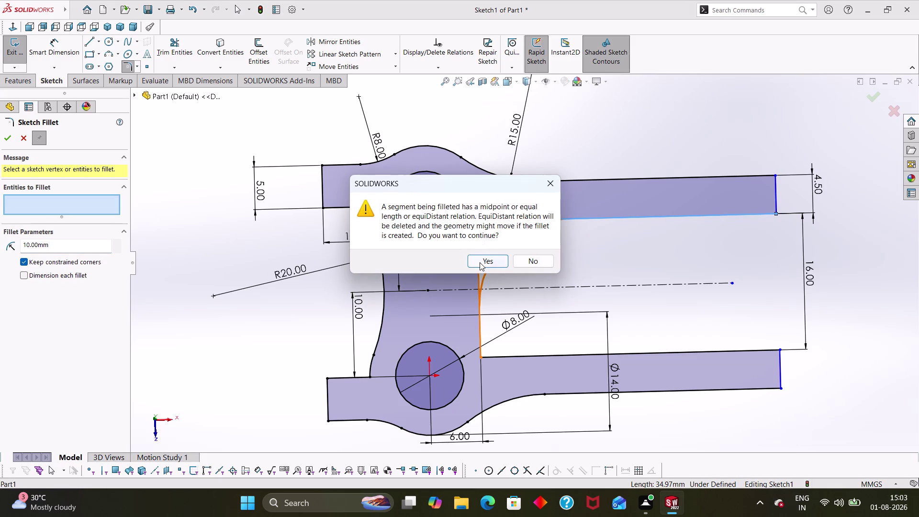
click(481, 262)
drag(56, 247, 57, 246)
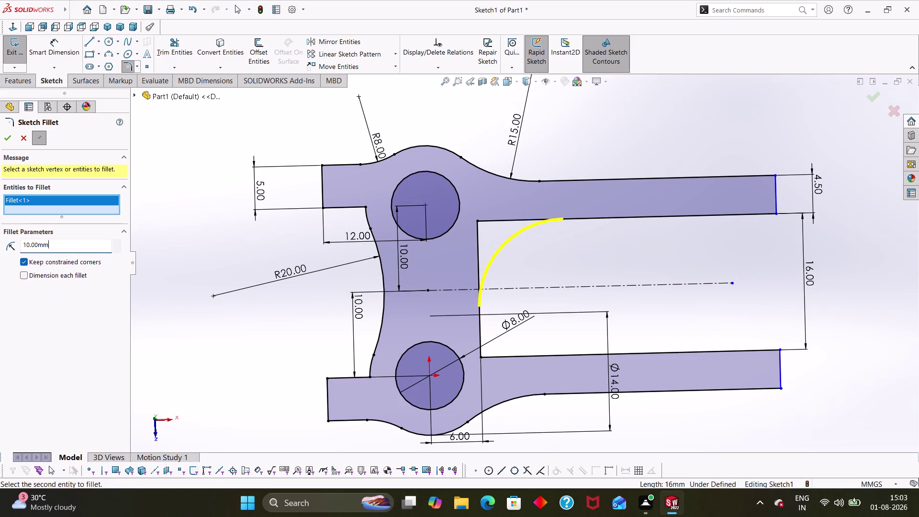
drag(57, 246, 21, 246)
key(5)
key(Return)
click(7, 132)
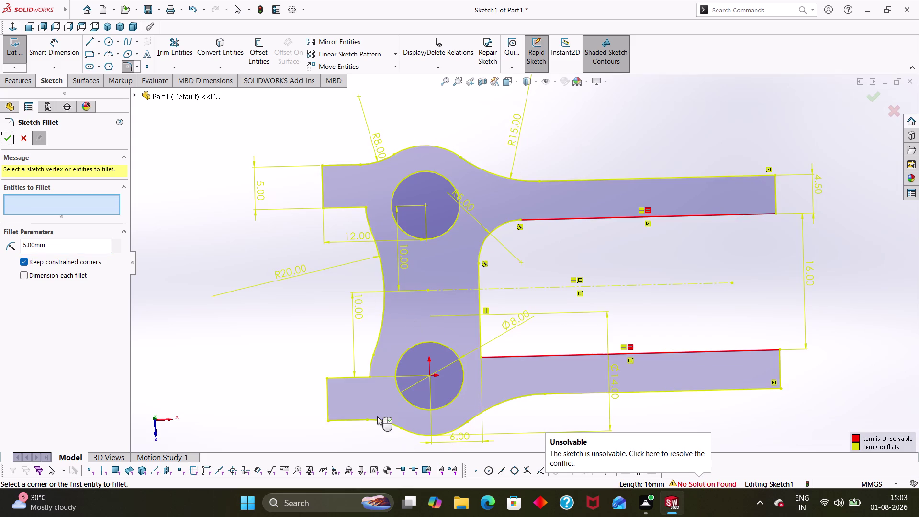
drag(31, 129, 26, 168)
drag(24, 182, 11, 192)
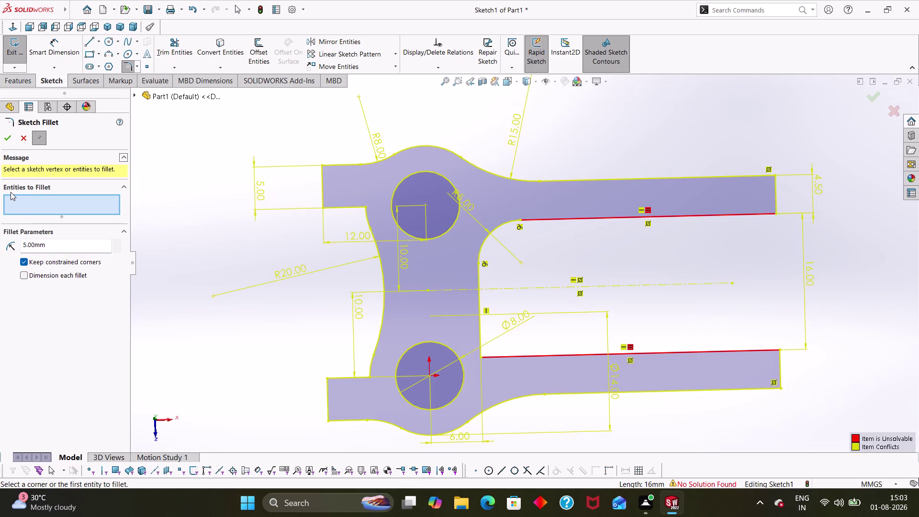
key(ctrl+z)
Cancel the failed fillet and orbit the sketch before returning to a face-on view.
click(538, 266)
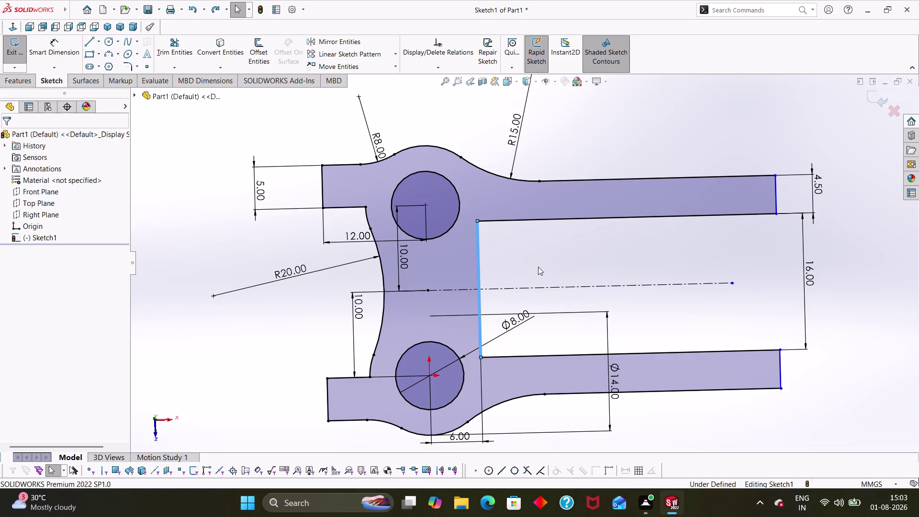
key(Escape)
key(Escape)
key(Escape)
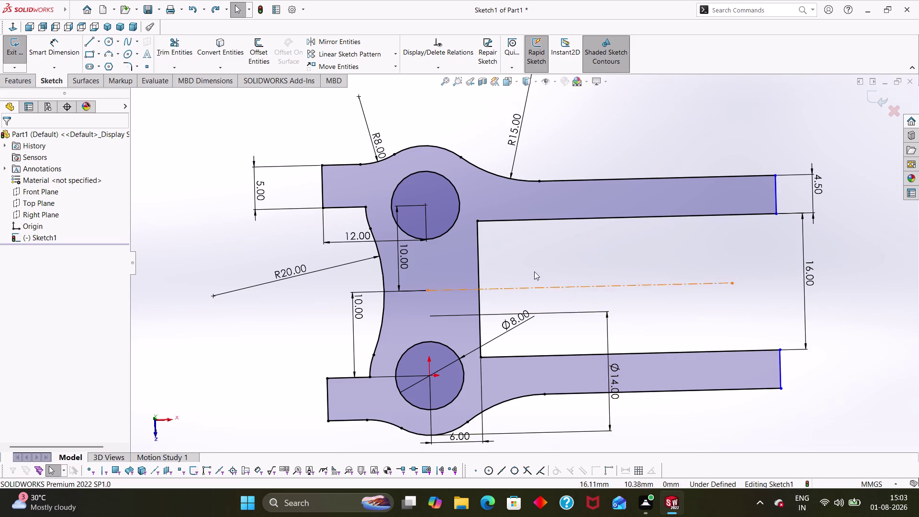
middle_drag(774, 423, 758, 398)
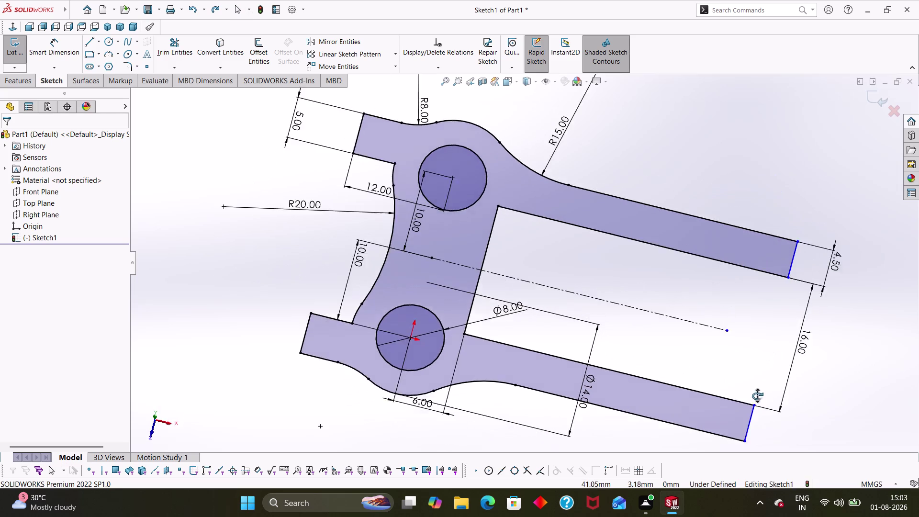
middle_drag(758, 397, 769, 351)
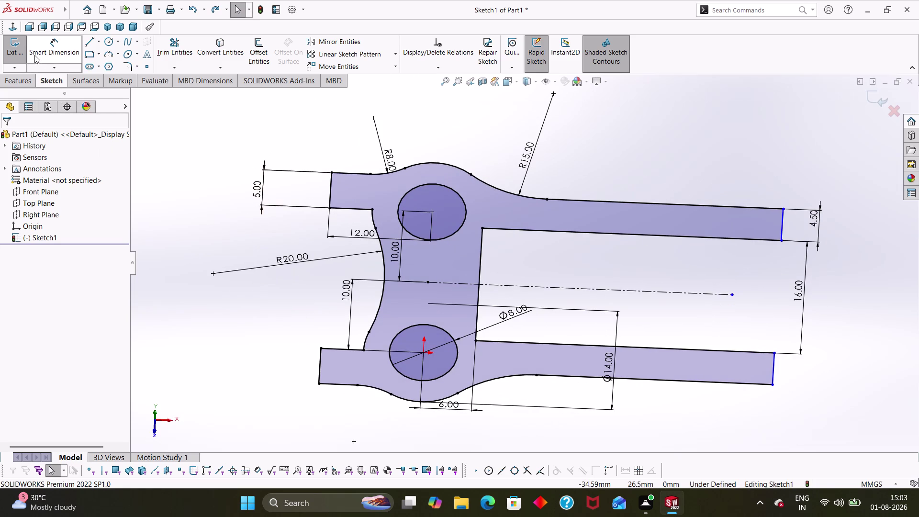
Switch to the Features tools and start extruding the bracket sketch.
click(13, 84)
click(15, 56)
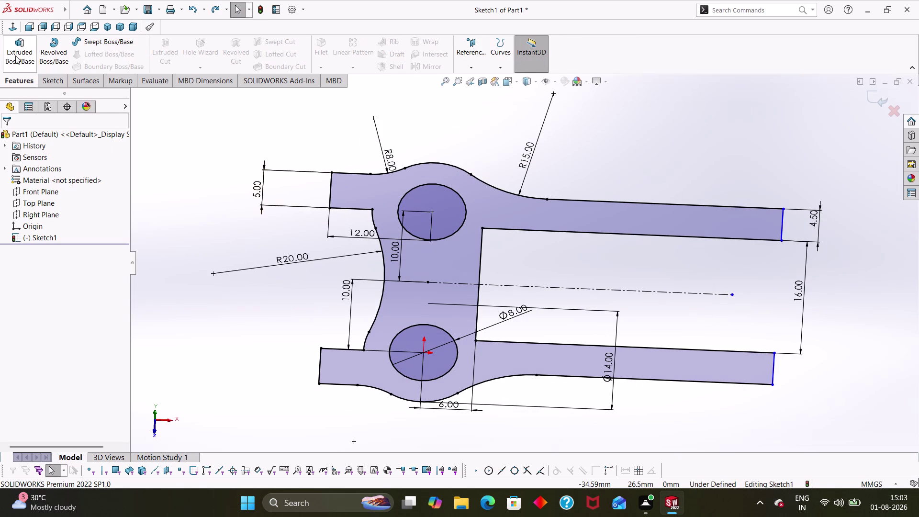
click(429, 300)
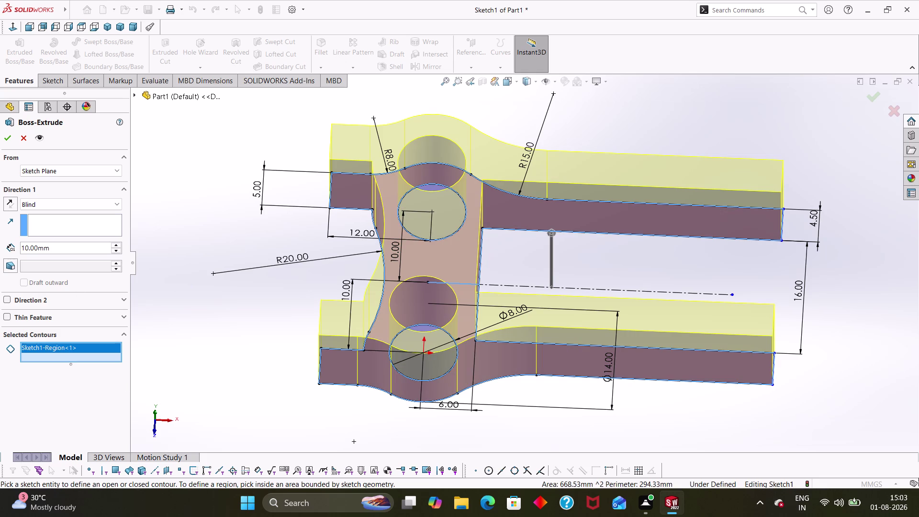
Extrude the bracket sketch Blind to 8 mm depth, creating Boss-Extrude1.
drag(54, 248, 0, 232)
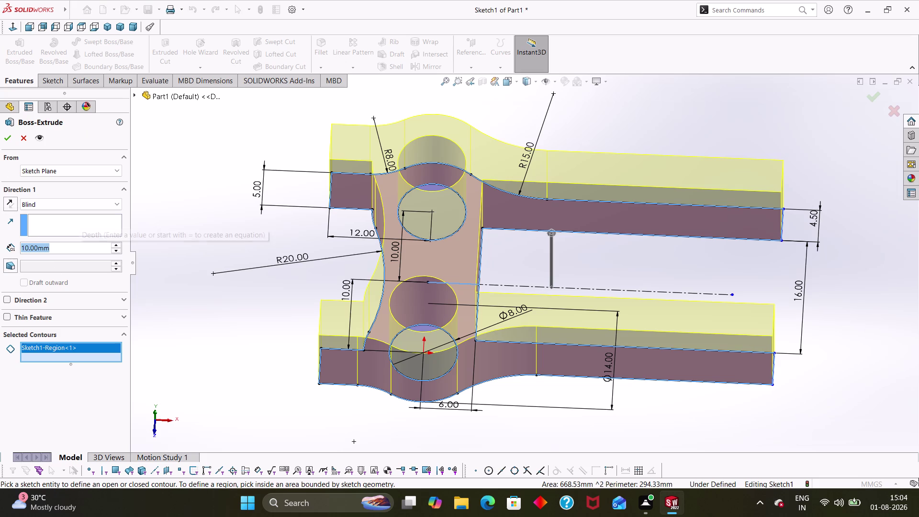
key(8)
key(Return)
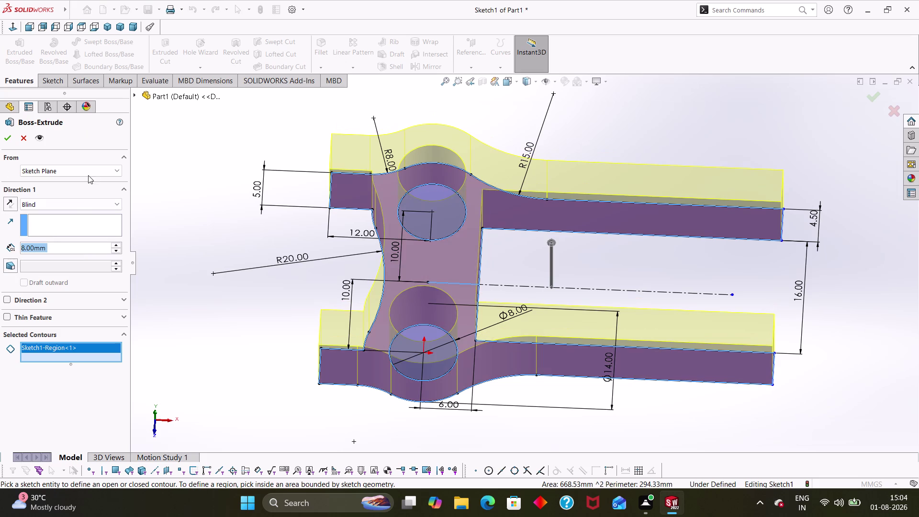
click(8, 137)
click(271, 311)
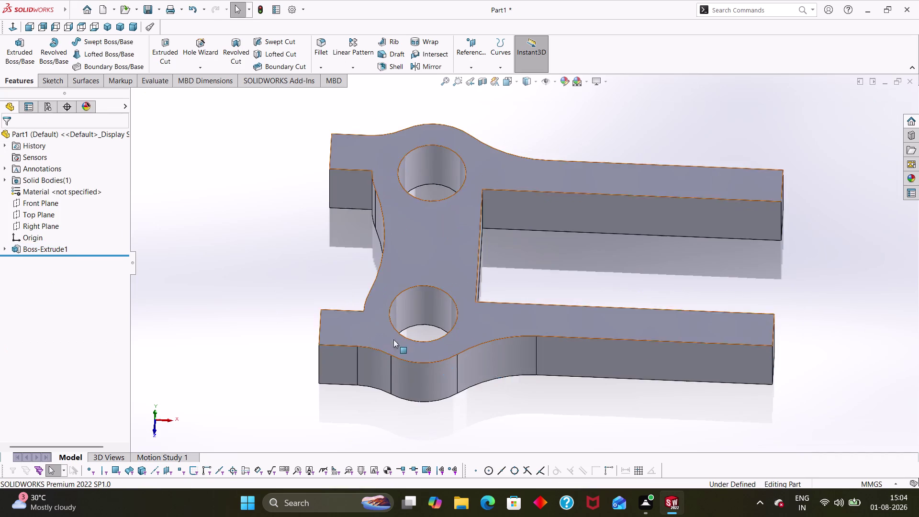
Orbit to the lower arm's flat end face and start Sketch2 on it.
middle_drag(543, 389, 540, 324)
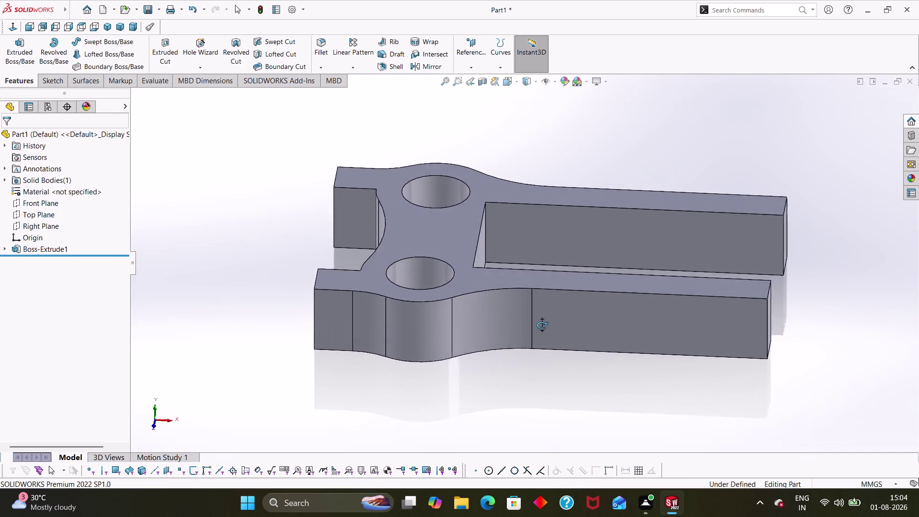
middle_drag(540, 324, 553, 342)
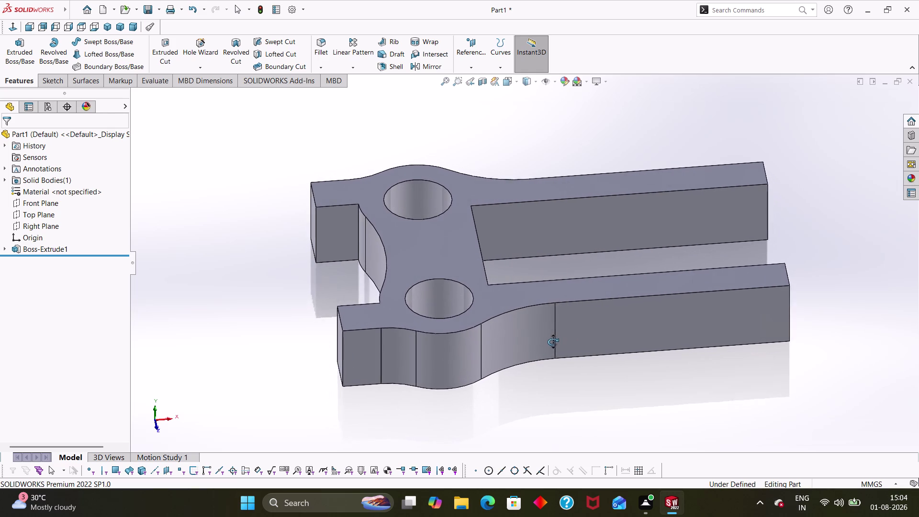
middle_drag(553, 342, 550, 342)
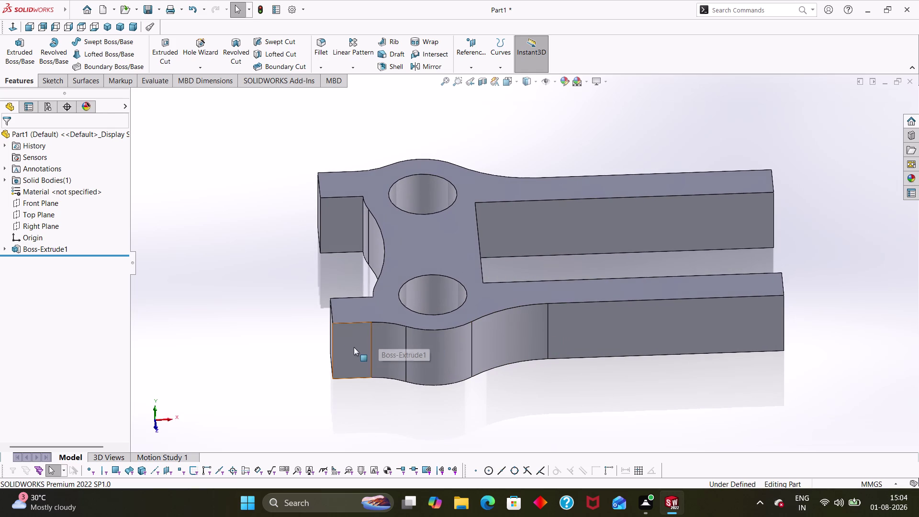
right_click(333, 346)
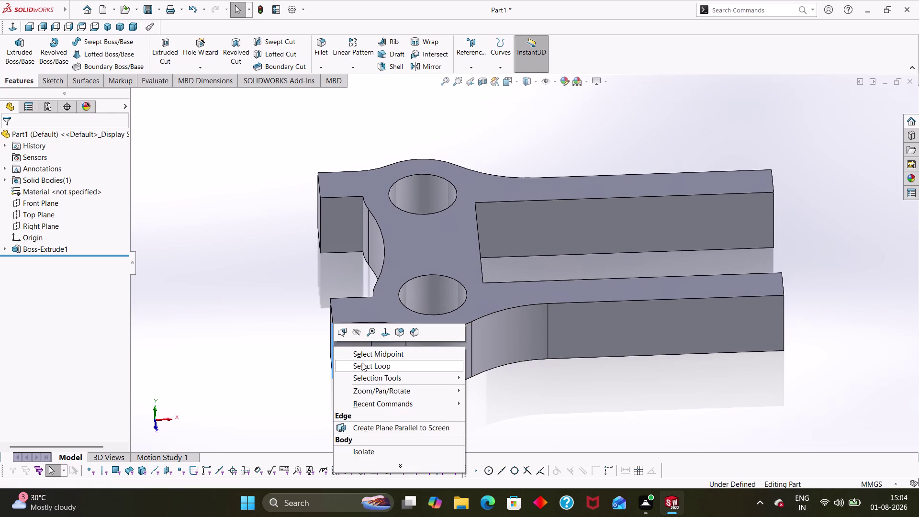
key(Escape)
key(Escape)
right_click(359, 346)
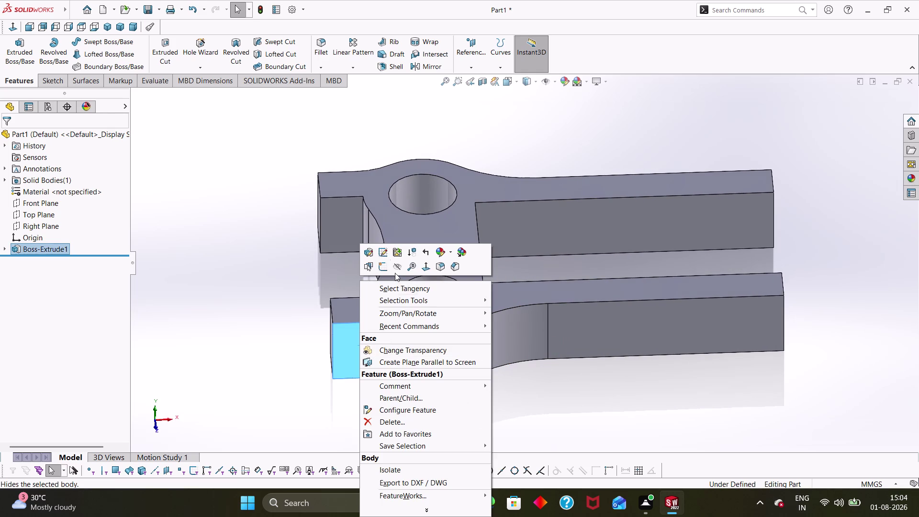
click(383, 268)
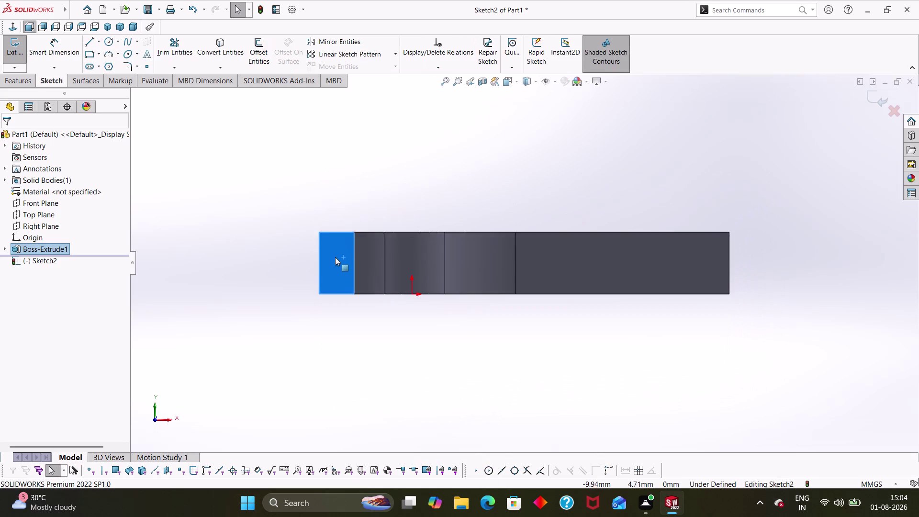
Draw a radius 4 circle centred on the end face's outer edge.
scroll(down, 3)
scroll(down, 3)
right_drag(216, 248, 370, 254)
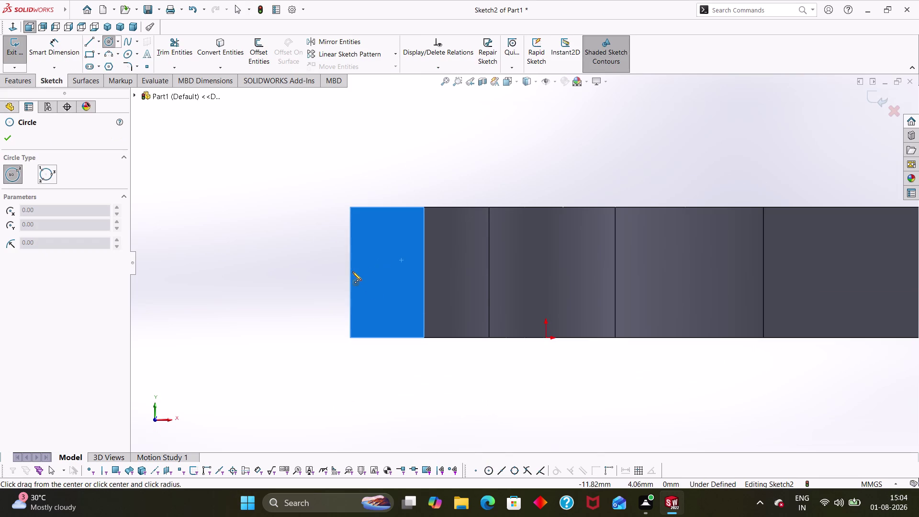
click(348, 273)
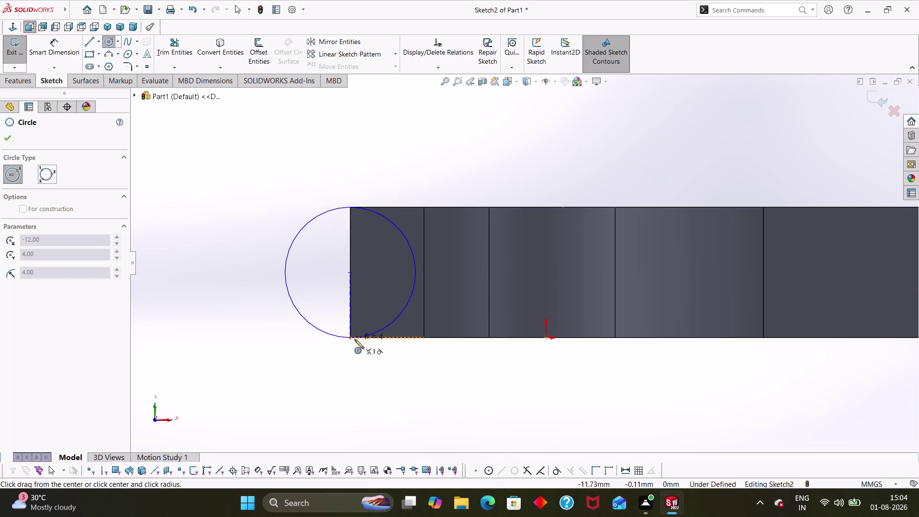
click(349, 337)
key(Escape)
key(Escape)
right_drag(322, 369, 339, 295)
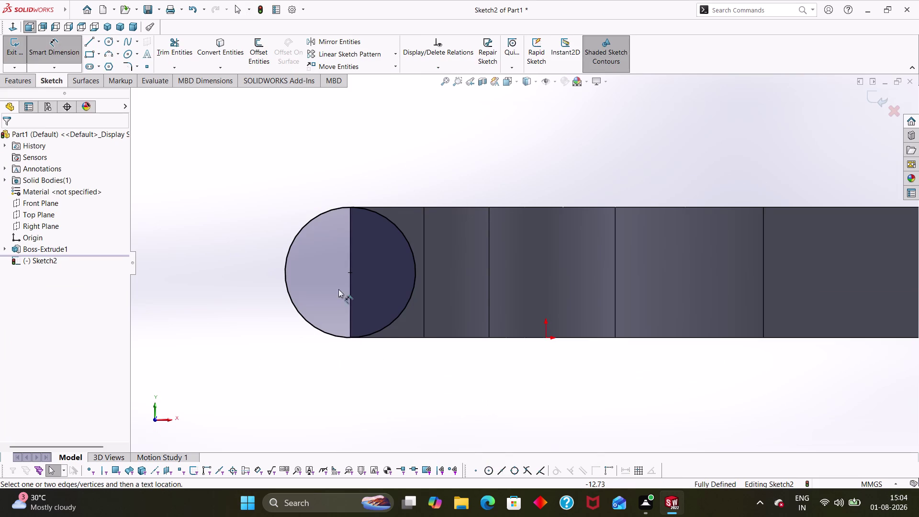
right_drag(339, 295, 338, 273)
key(Escape)
key(Escape)
key(Escape)
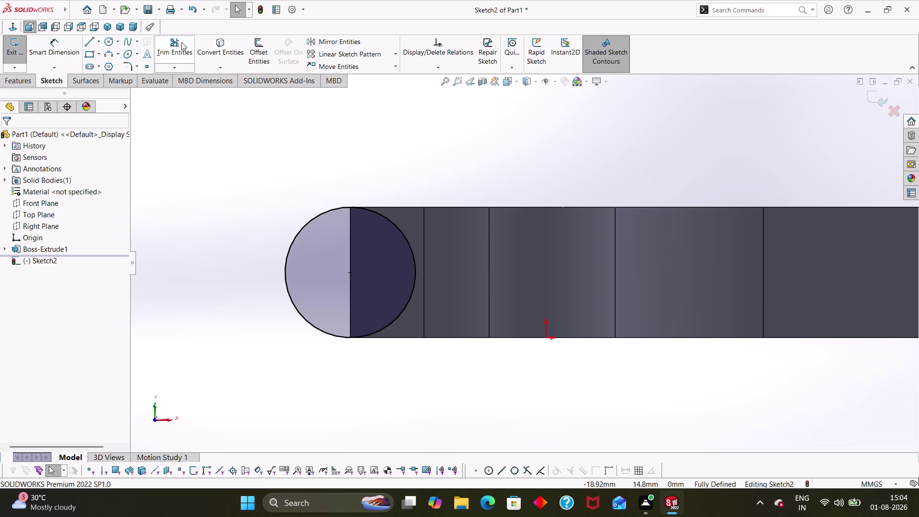
Try trimming the circle's inner arc, then undo it so the circle stays whole.
click(179, 40)
click(411, 252)
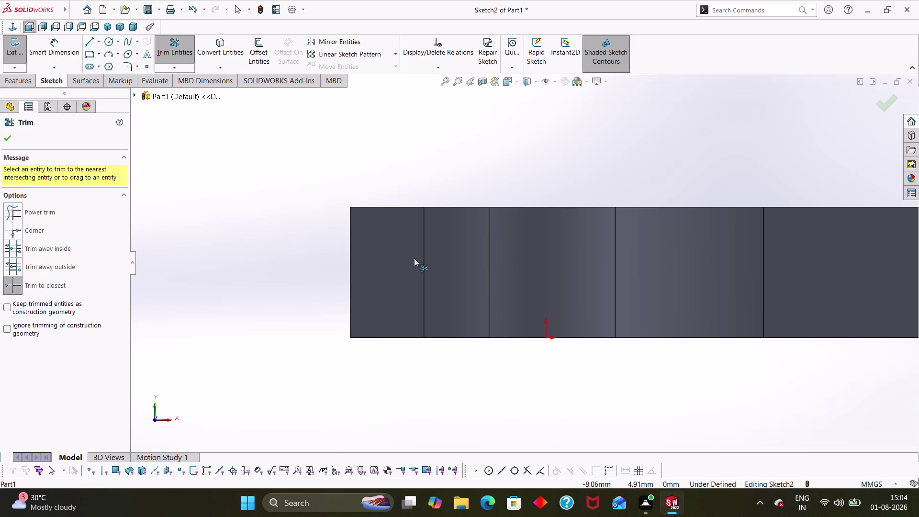
key(ctrl+z)
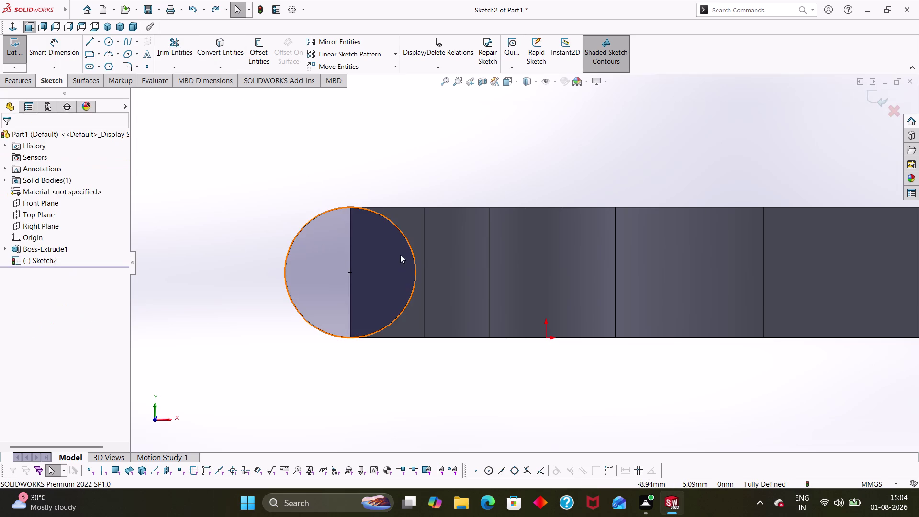
key(Escape)
click(186, 47)
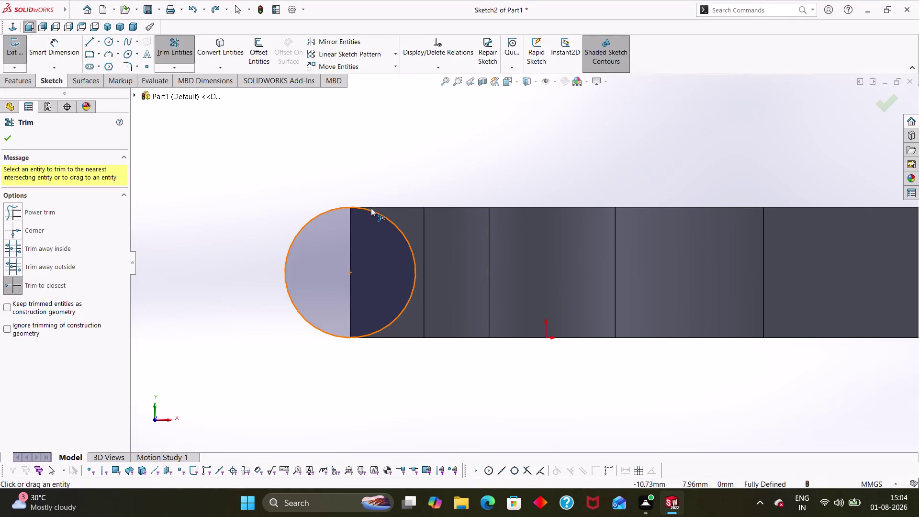
key(Escape)
key(Escape)
key(Escape)
key(Escape)
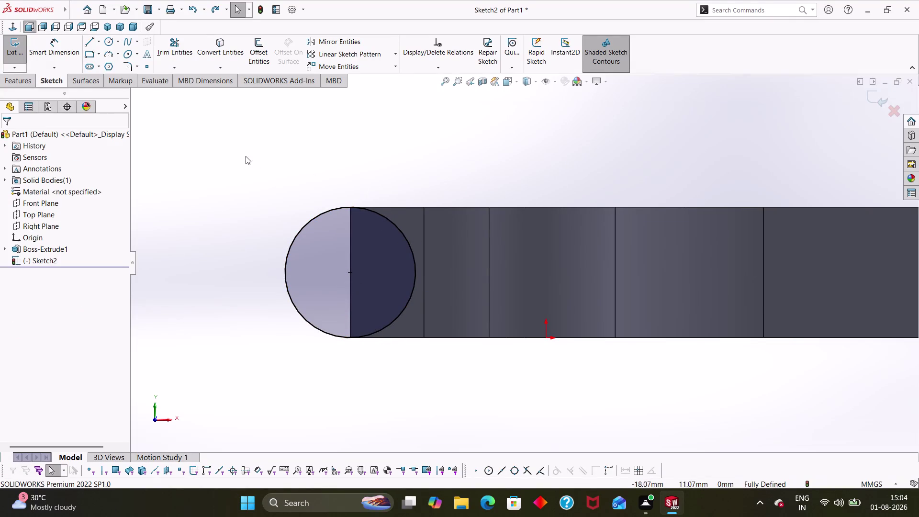
right_drag(222, 149, 187, 181)
Draw a first line from the circle's top to bottom point, then delete it.
click(347, 207)
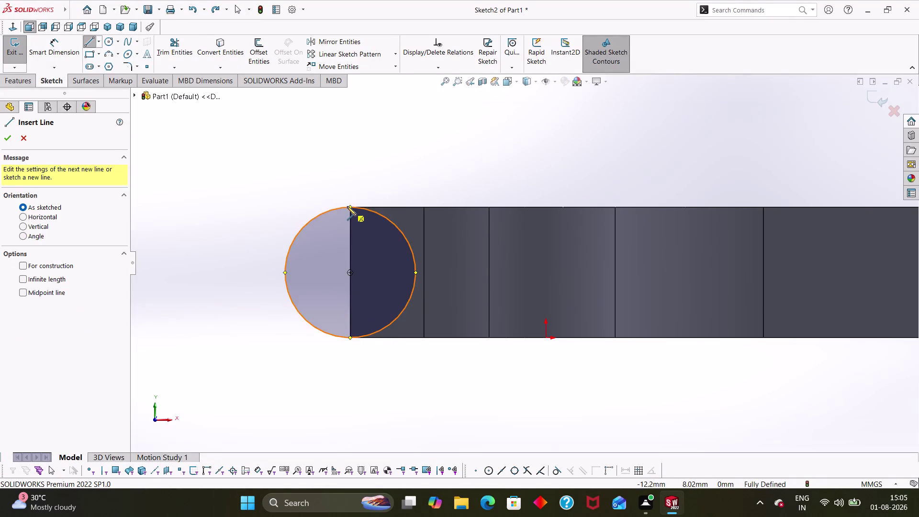
key(Escape)
key(Escape)
right_drag(390, 177, 308, 169)
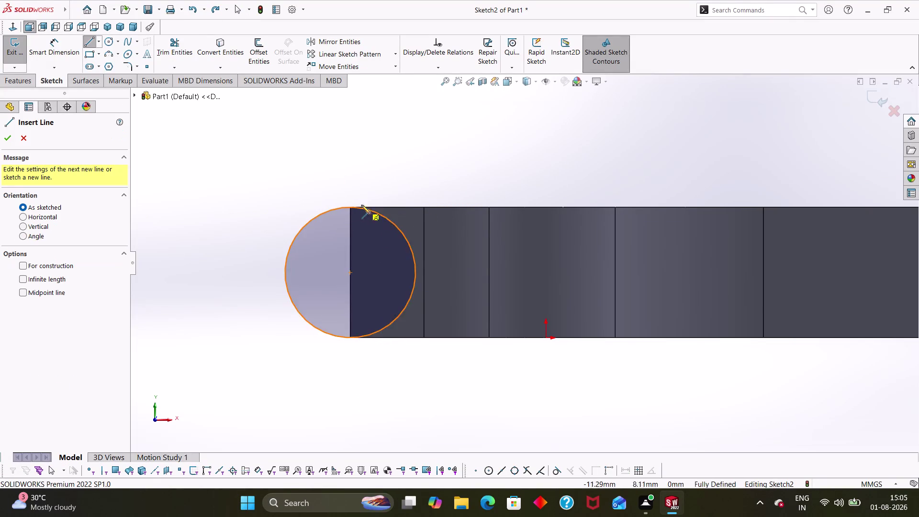
click(347, 208)
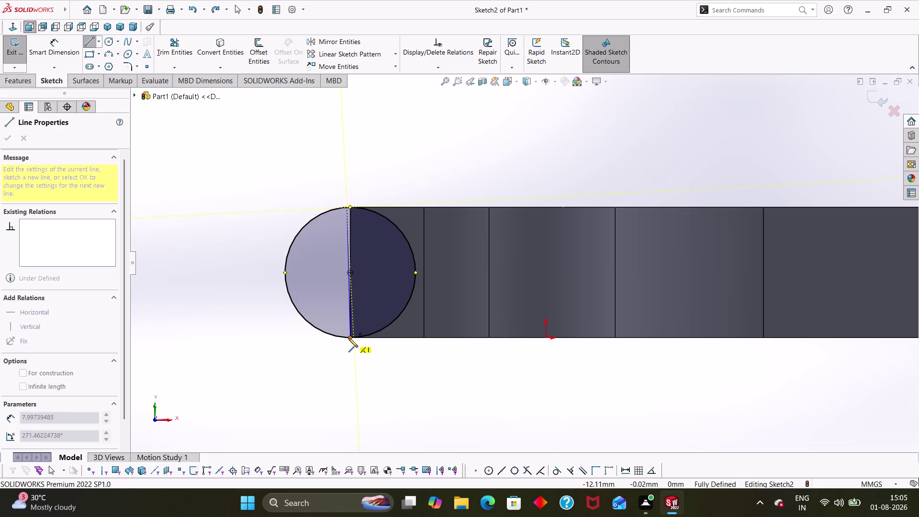
click(348, 338)
key(Escape)
key(Escape)
key(Escape)
key(Escape)
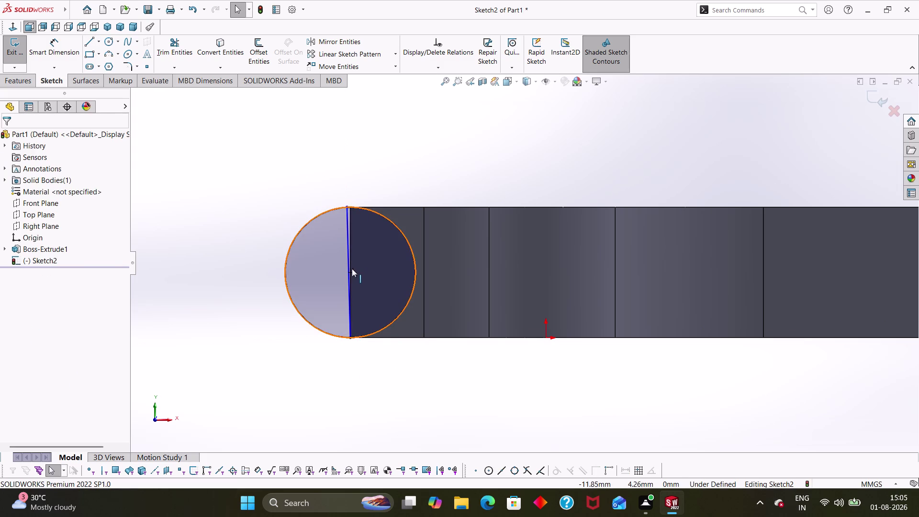
click(349, 268)
key(Delete)
Draw an 8 mm vertical line from the circle's top point to its bottom point.
right_drag(362, 151, 362, 151)
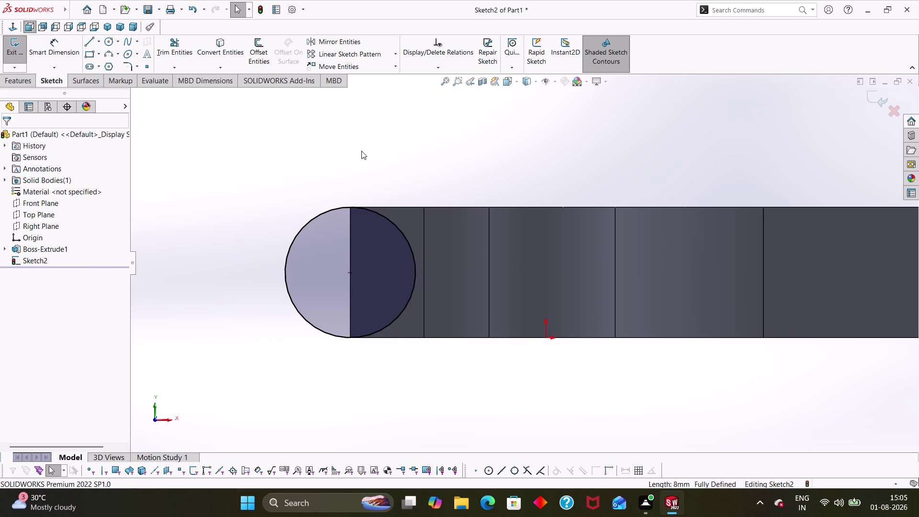
right_drag(362, 151, 252, 135)
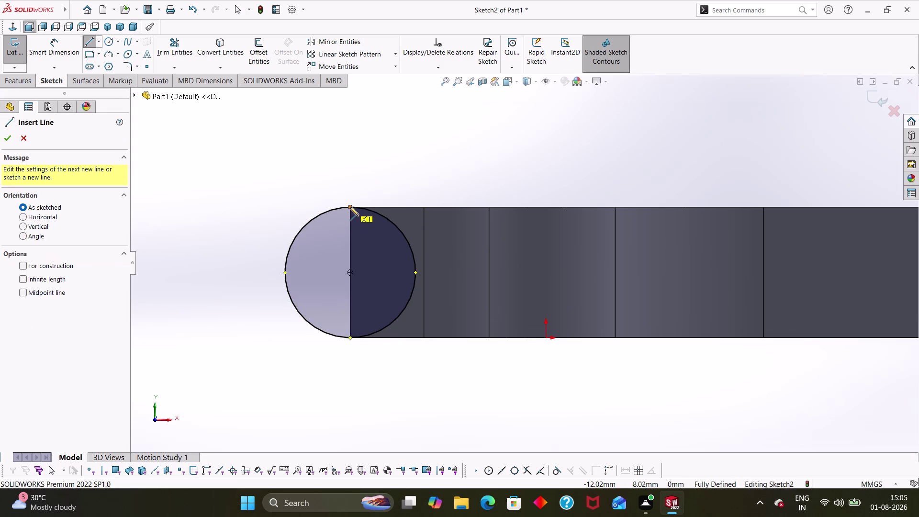
click(350, 207)
click(350, 339)
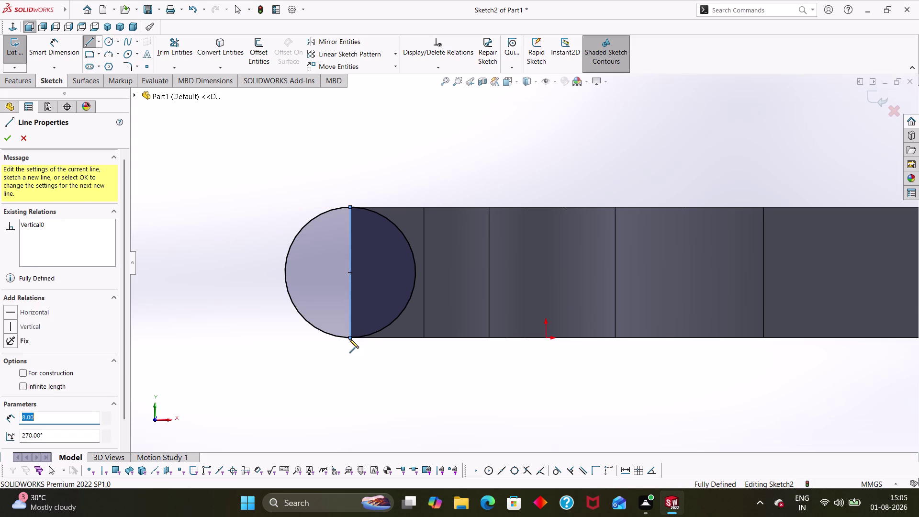
key(Escape)
key(Escape)
key(Escape)
key(Escape)
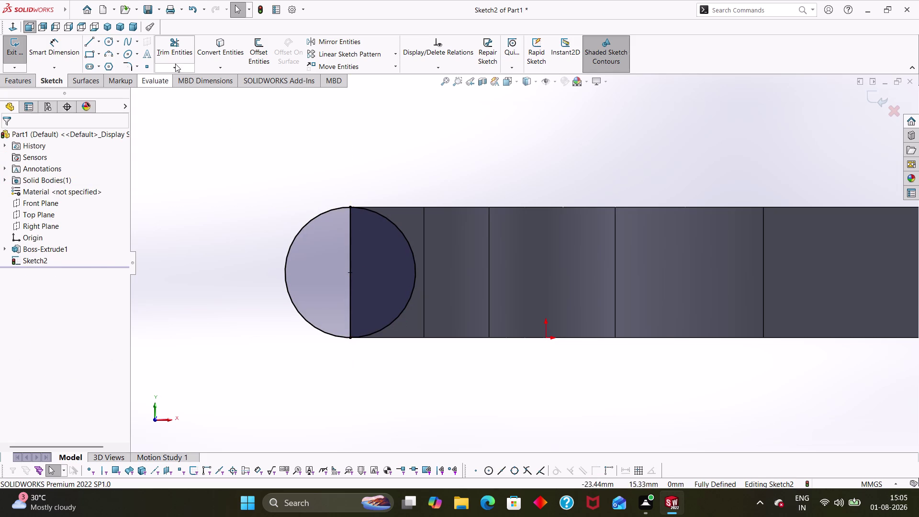
Trim away the circle's inner arc, leaving the closed half-round profile.
click(176, 55)
click(416, 284)
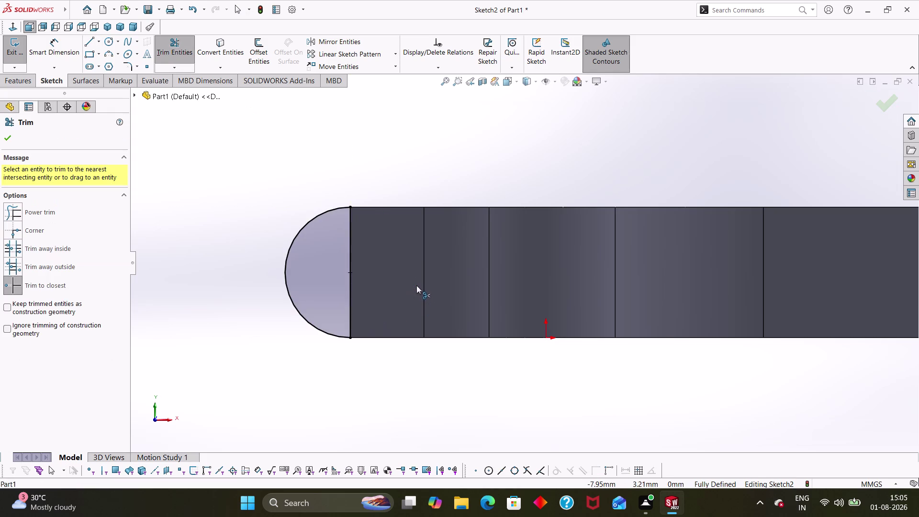
key(Escape)
key(Escape)
key(Escape)
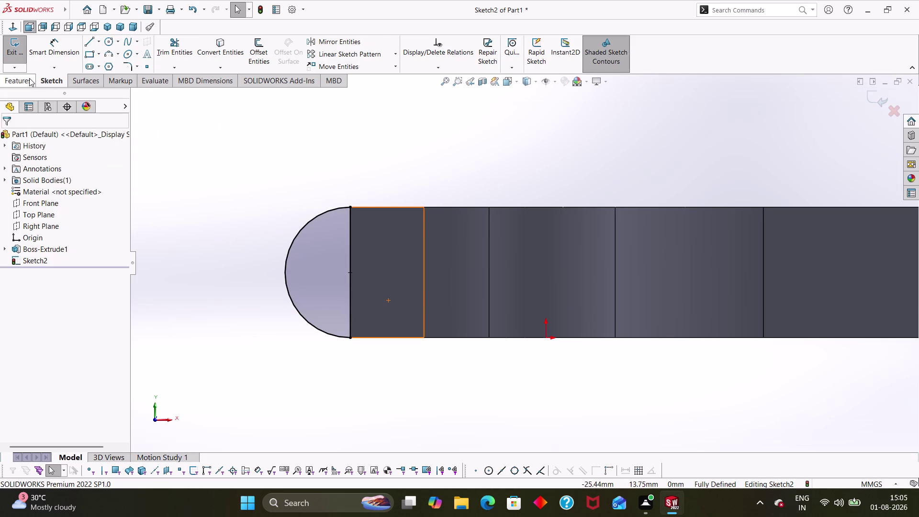
click(29, 78)
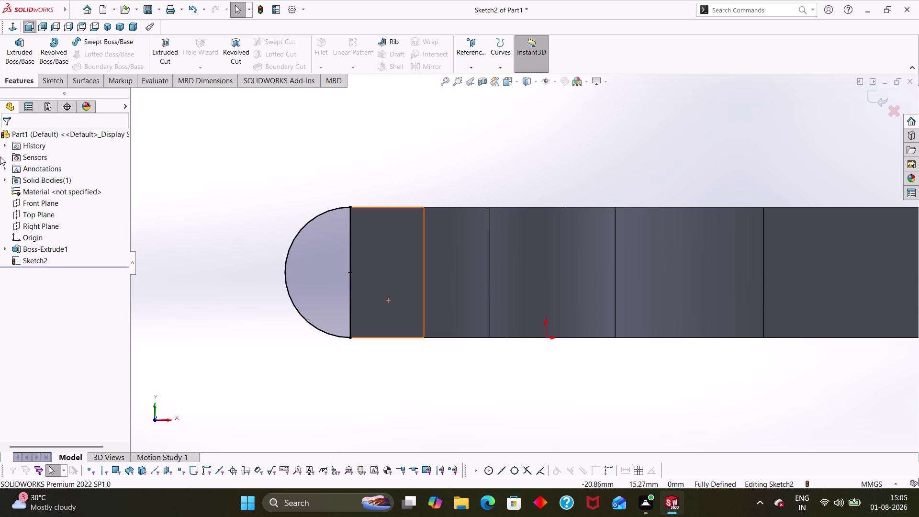
Preview a Blind 8 mm Extruded Boss of the half-round sketch with reversed direction.
click(28, 53)
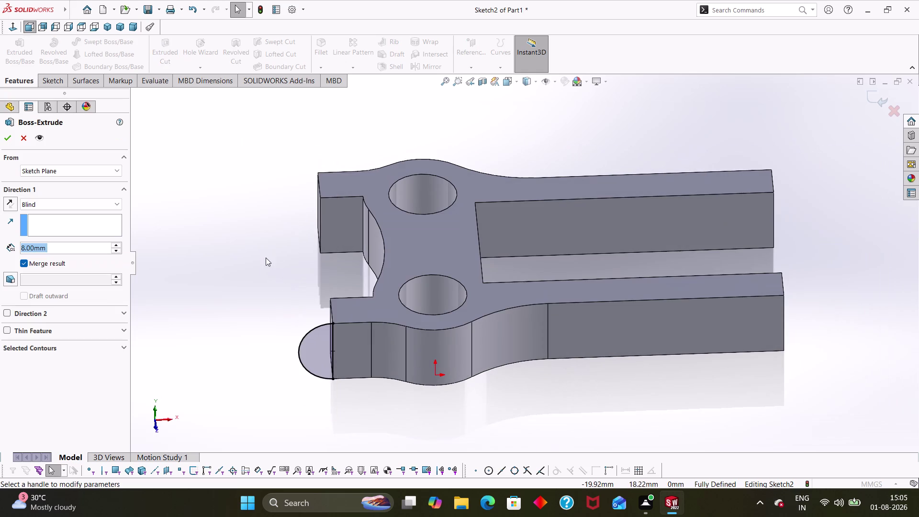
click(3, 209)
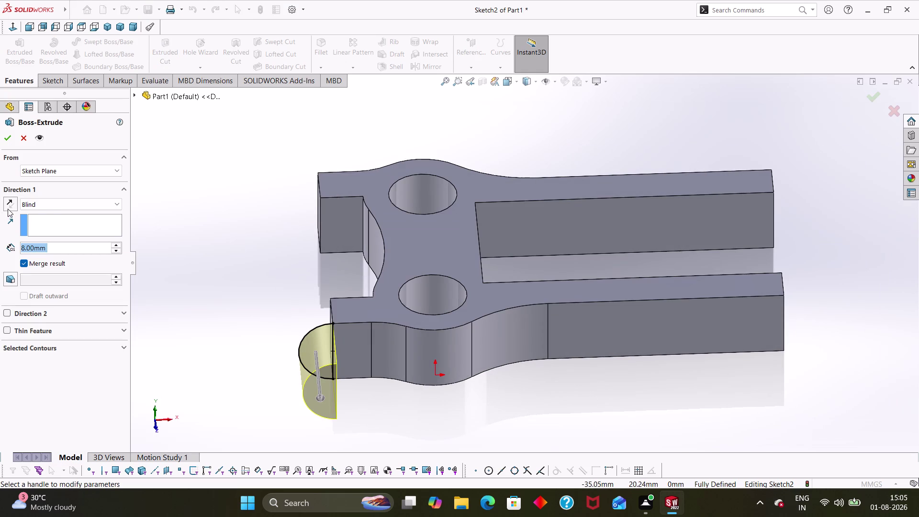
click(8, 209)
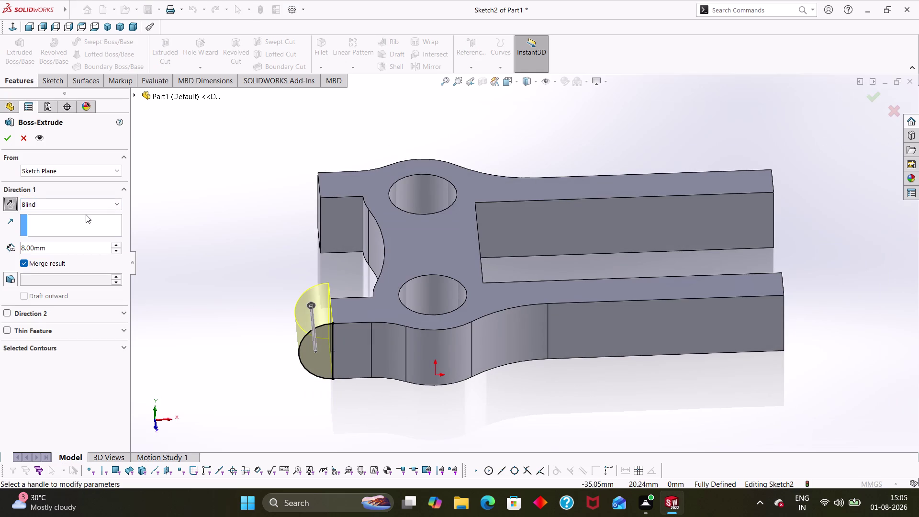